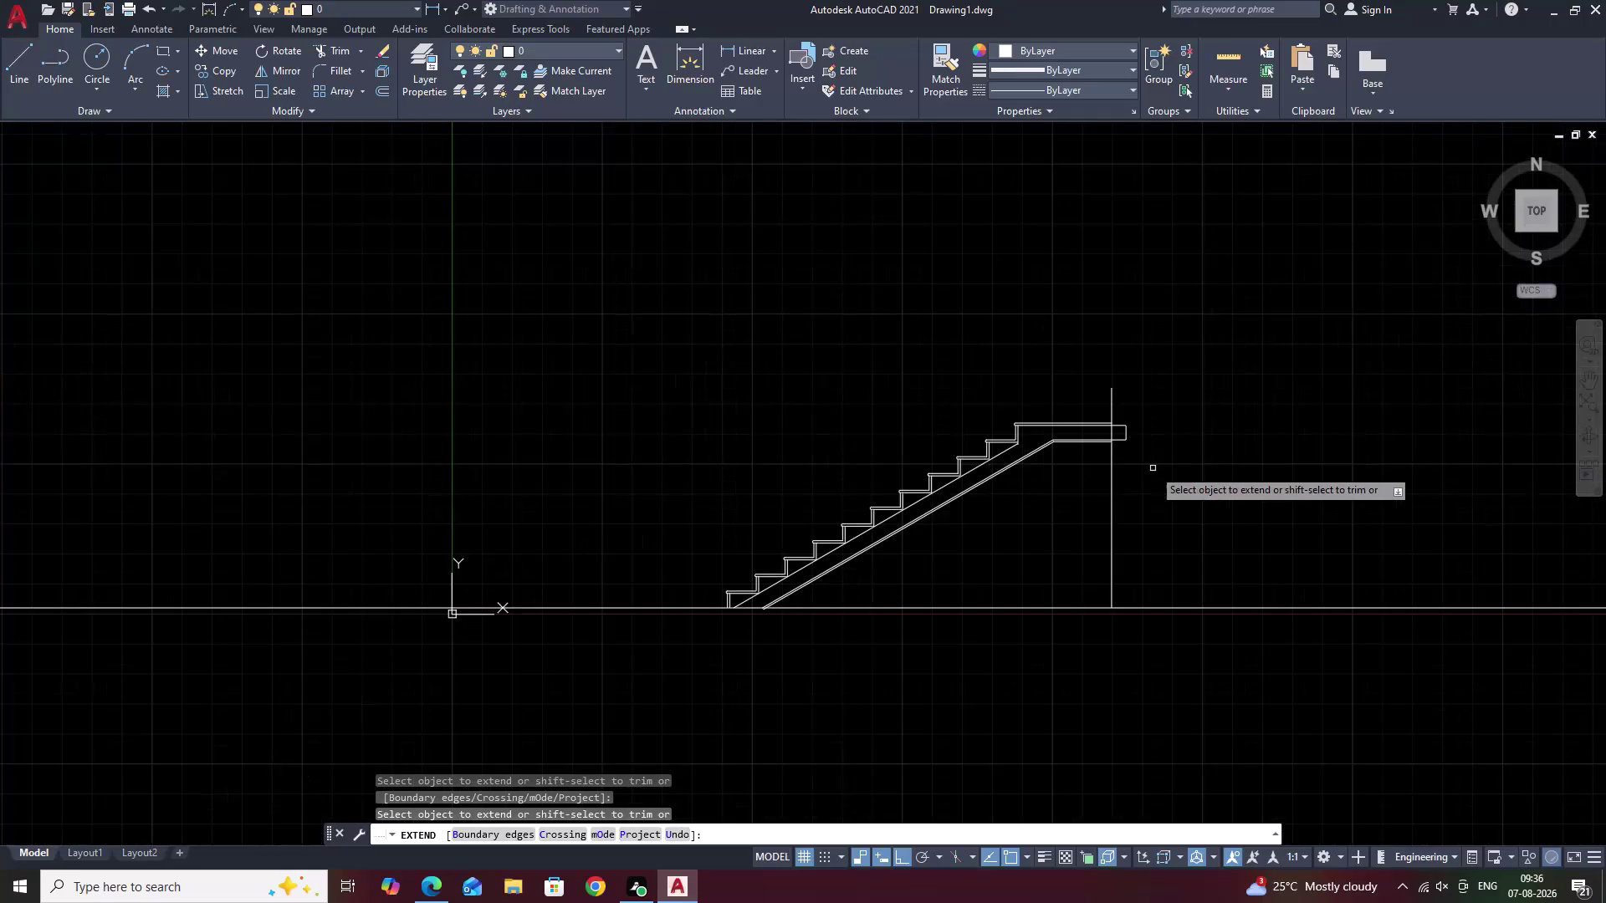
Stretch the landing wall line's top grip straight up, well above the landing.
middle_drag(1152, 468, 1060, 498)
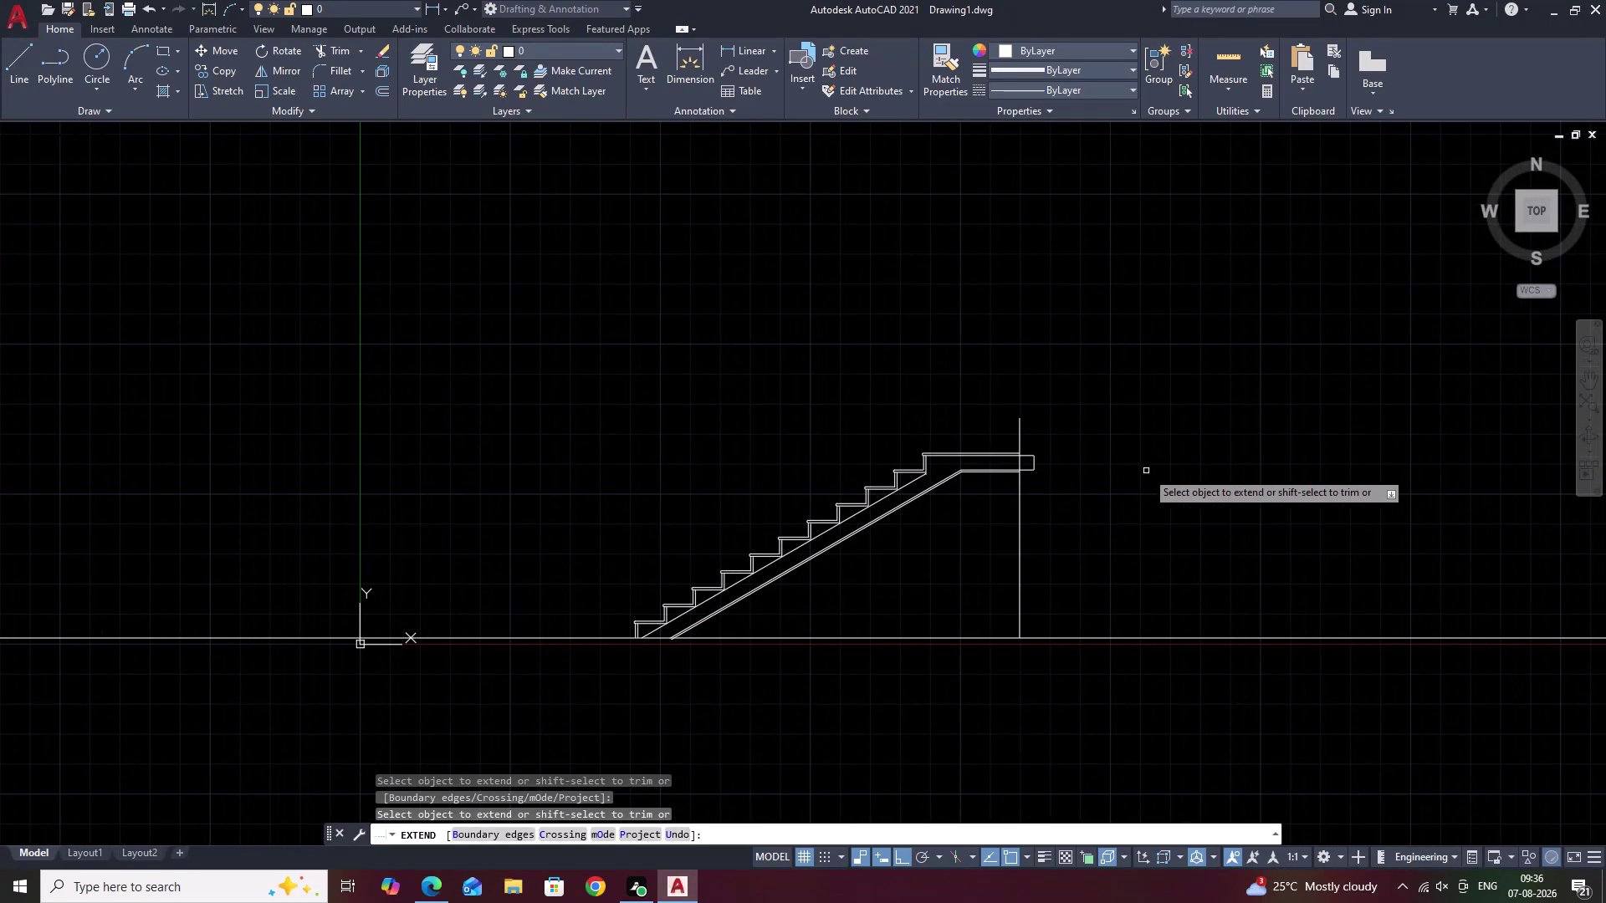
key(Escape)
scroll(up, 3)
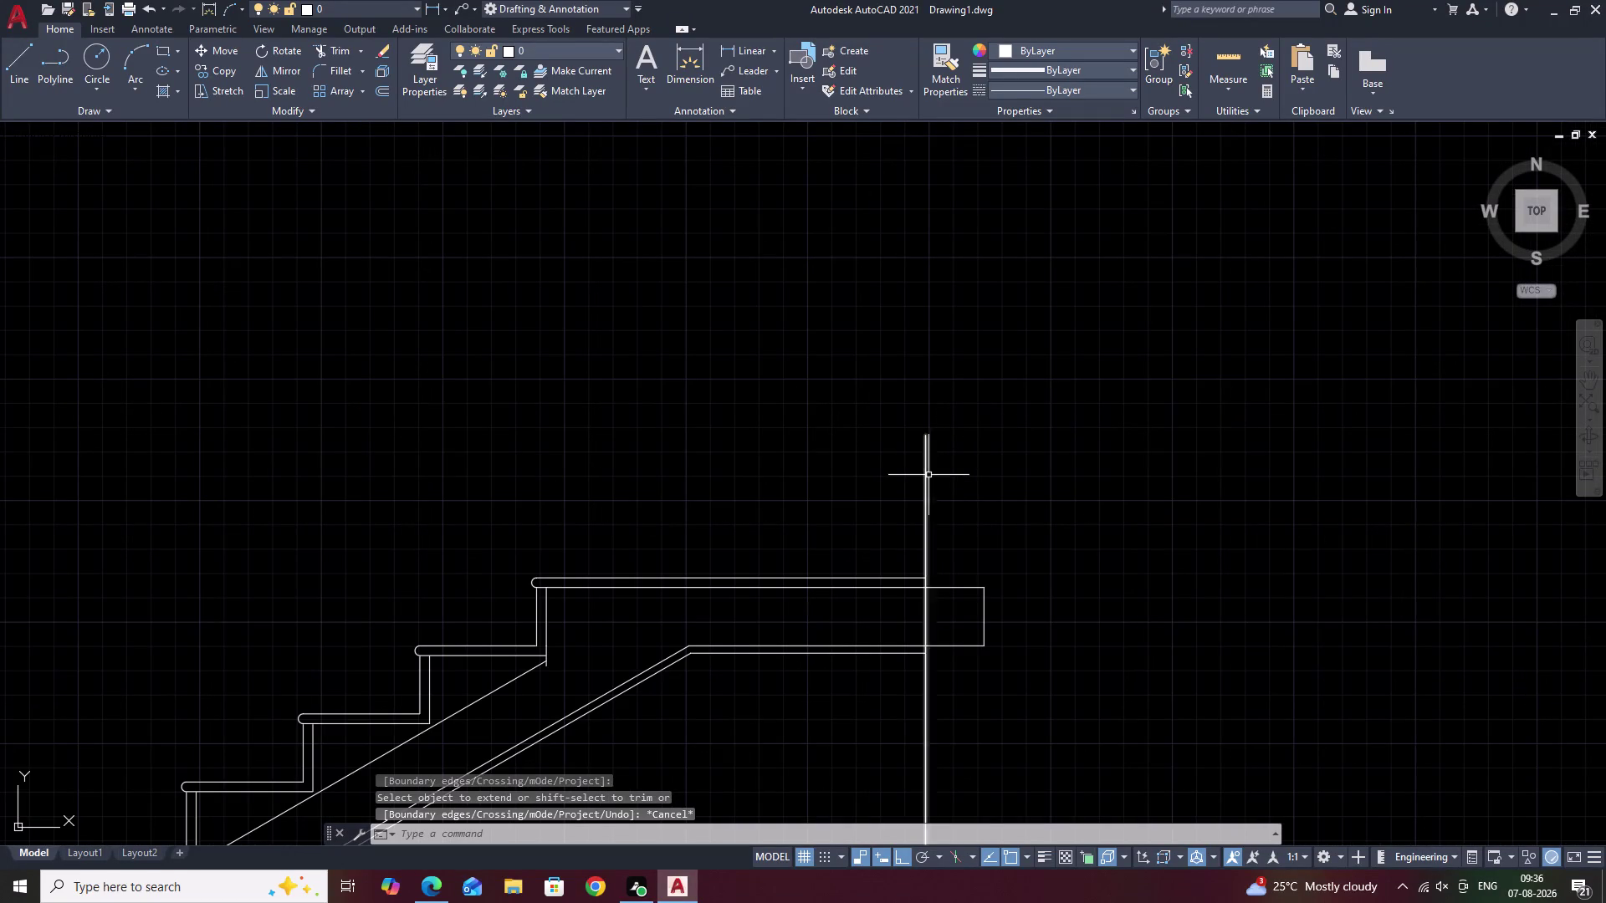
click(925, 478)
click(930, 436)
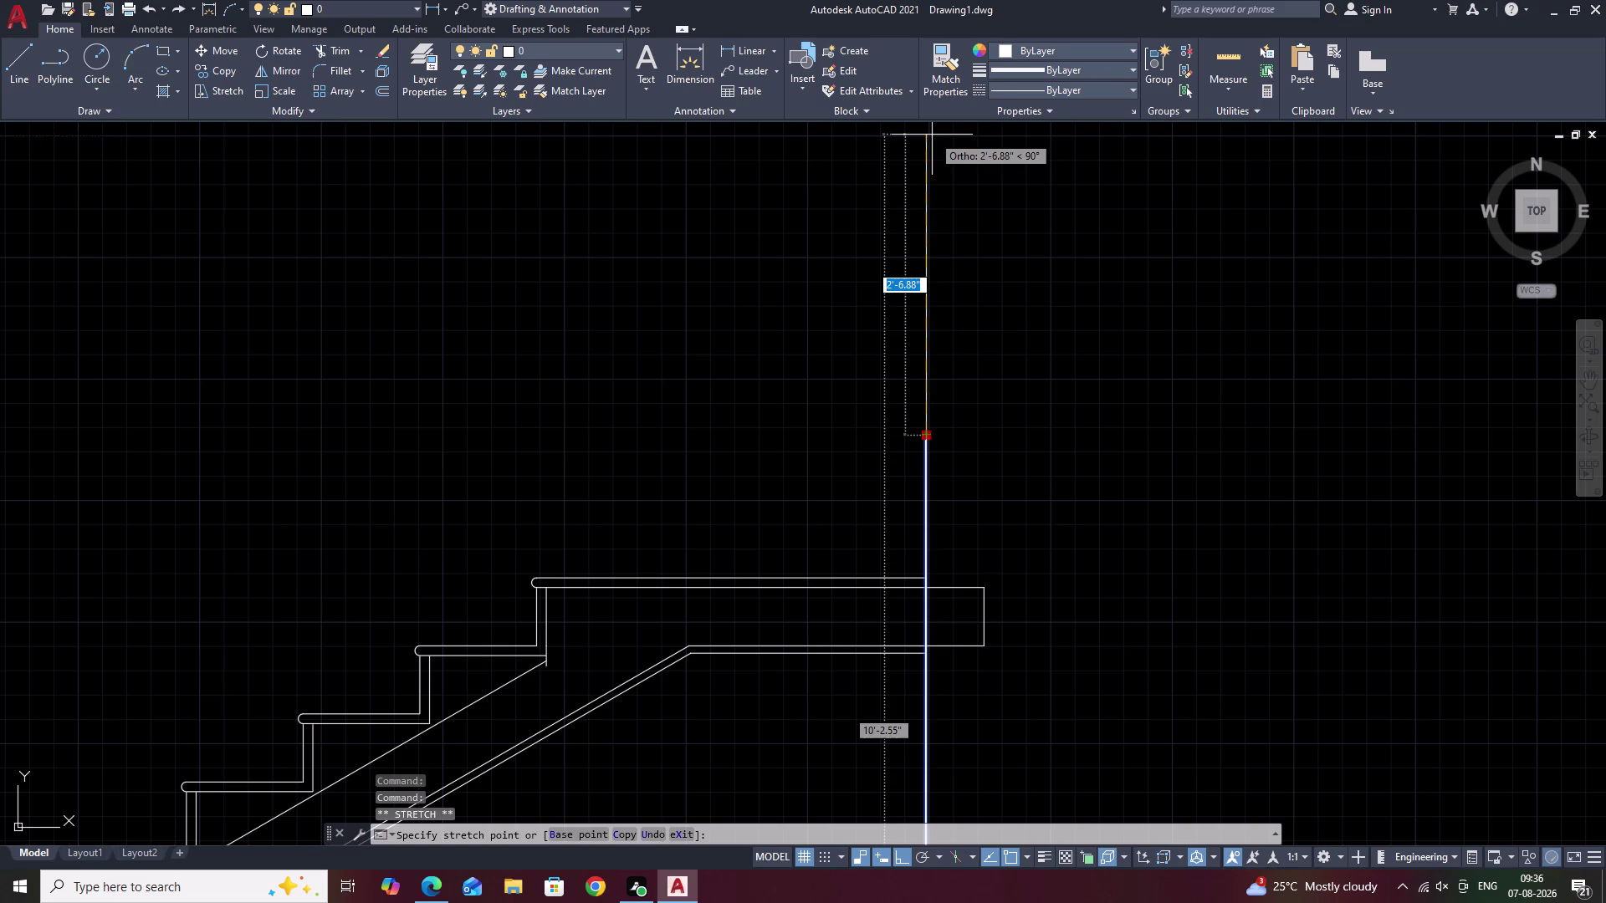
click(932, 135)
scroll(down, 3)
middle_drag(1026, 386, 981, 414)
key(Escape)
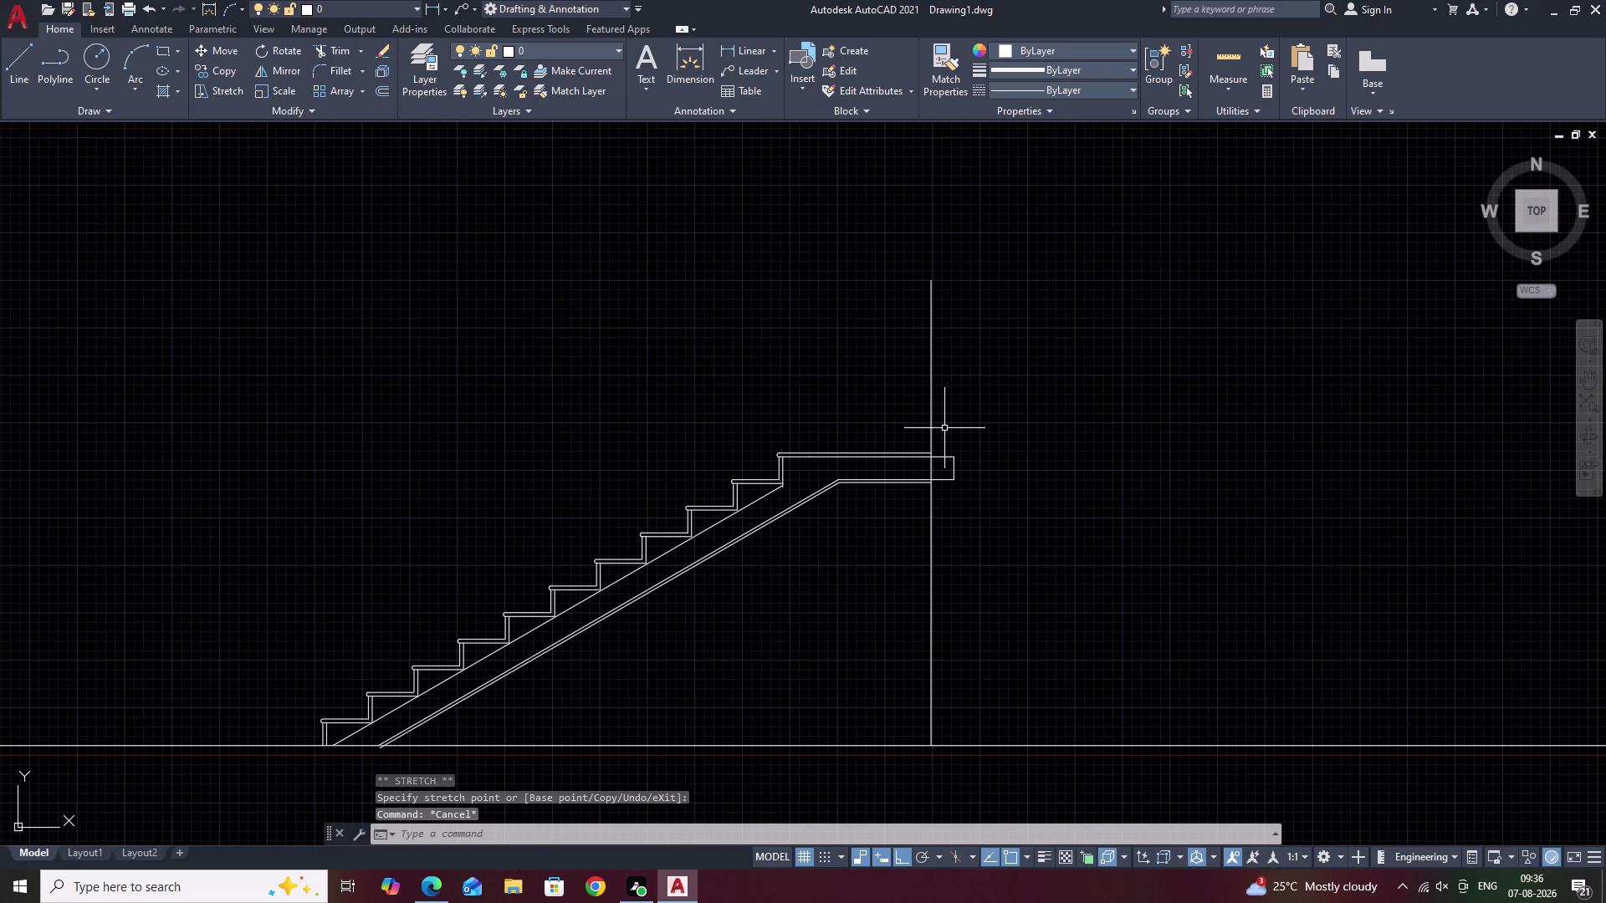
scroll(up, 3)
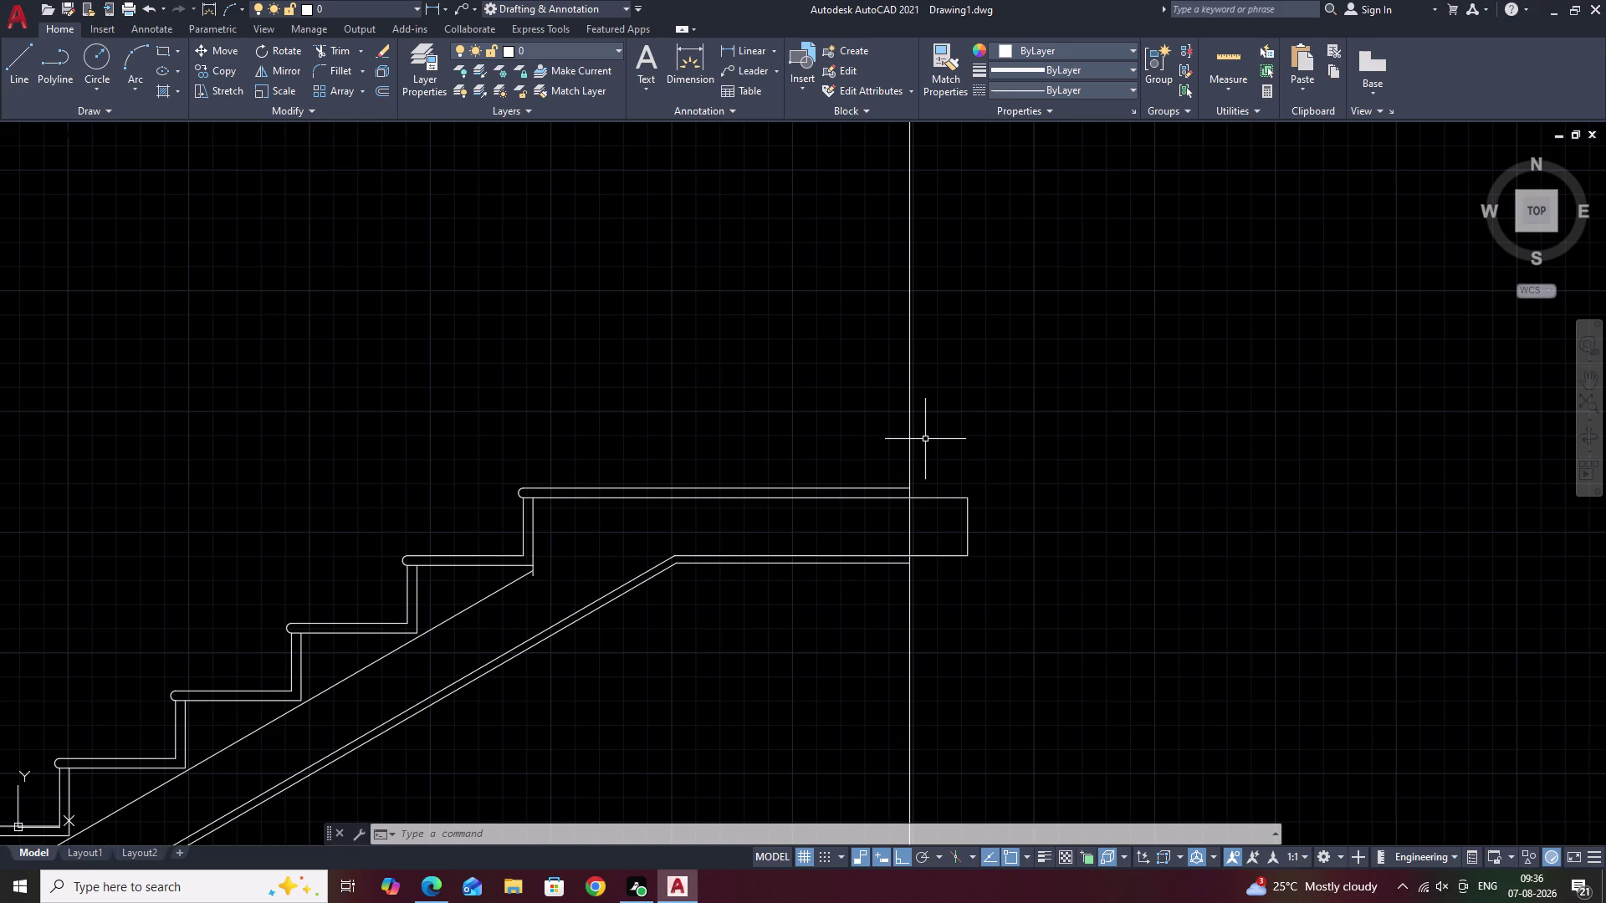
Offset the wall line 0.75 inch to the right.
text(O)
key(space)
text(.)
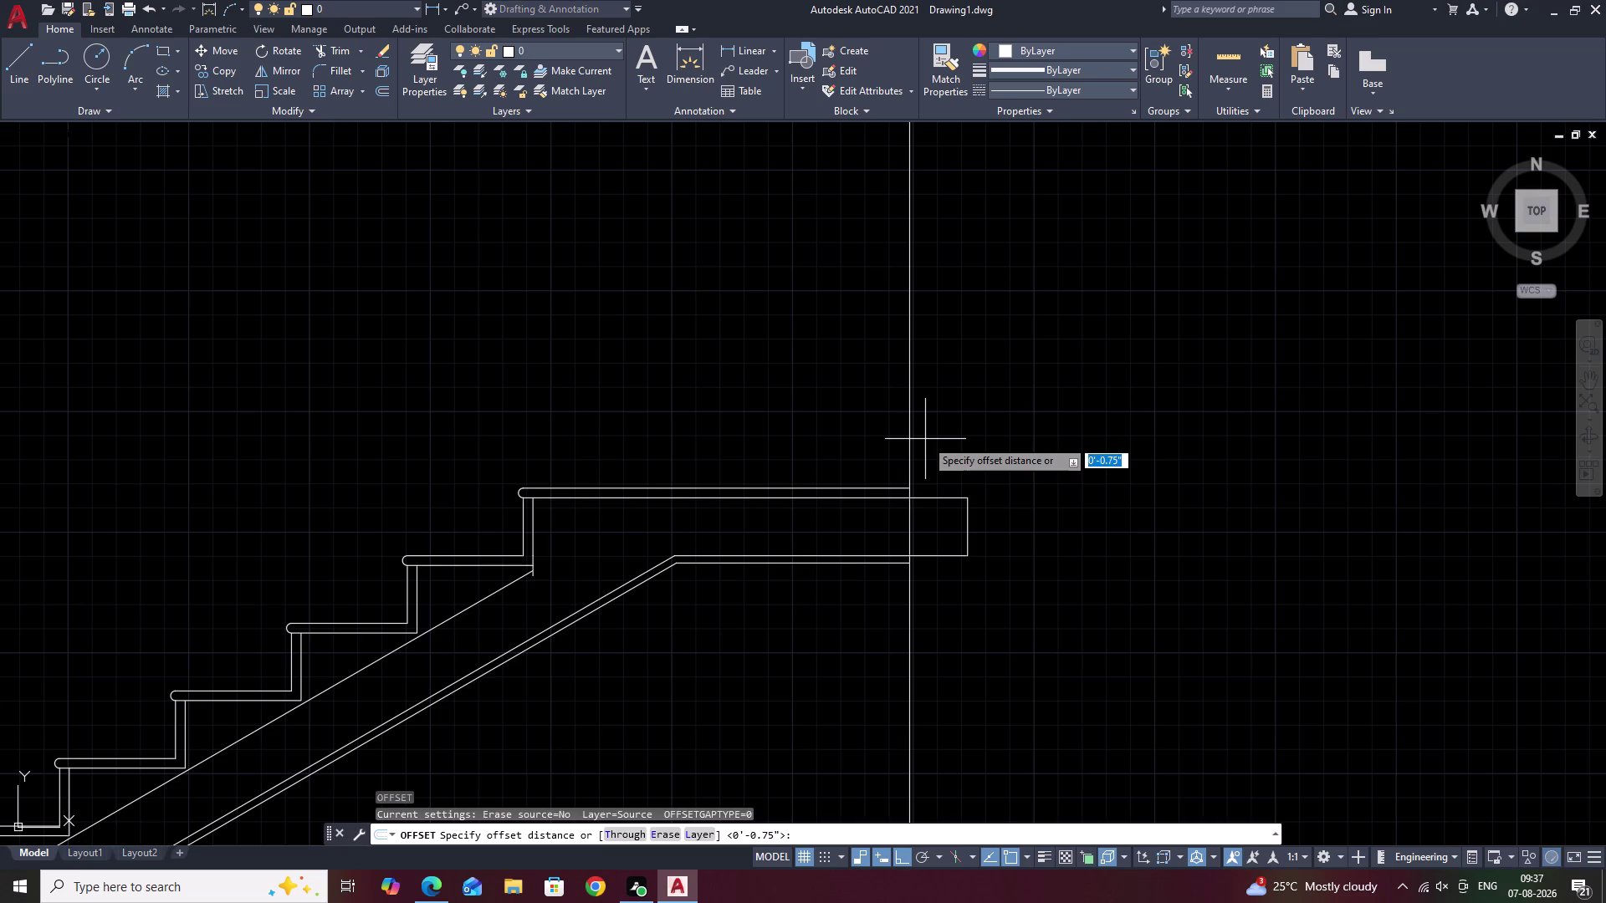
text(75)
key(space)
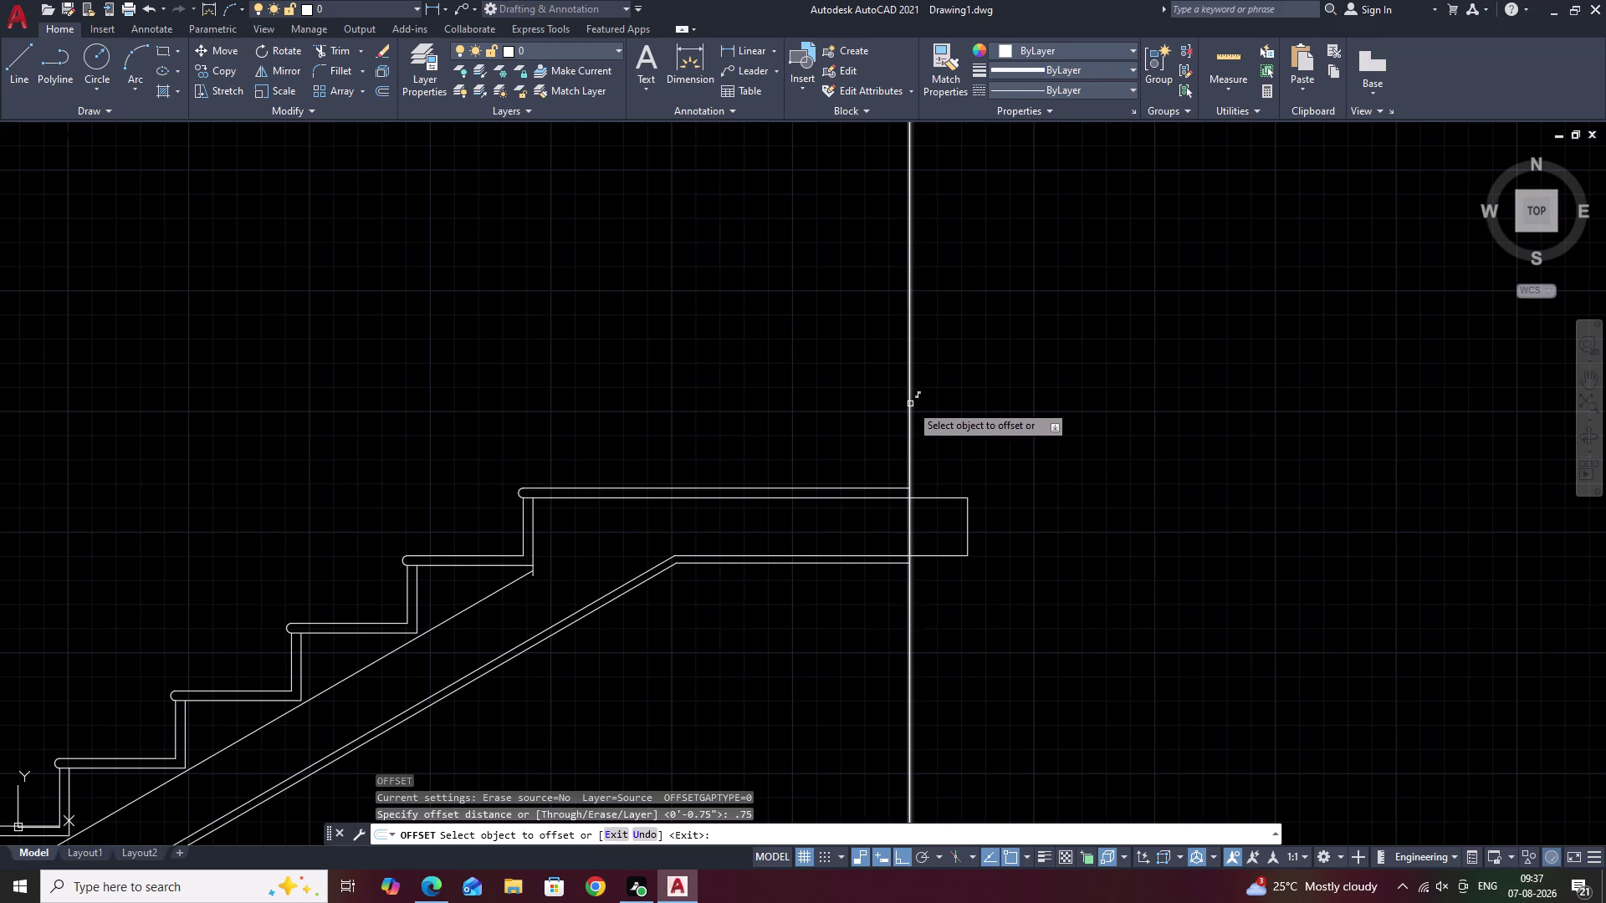
click(909, 404)
click(944, 404)
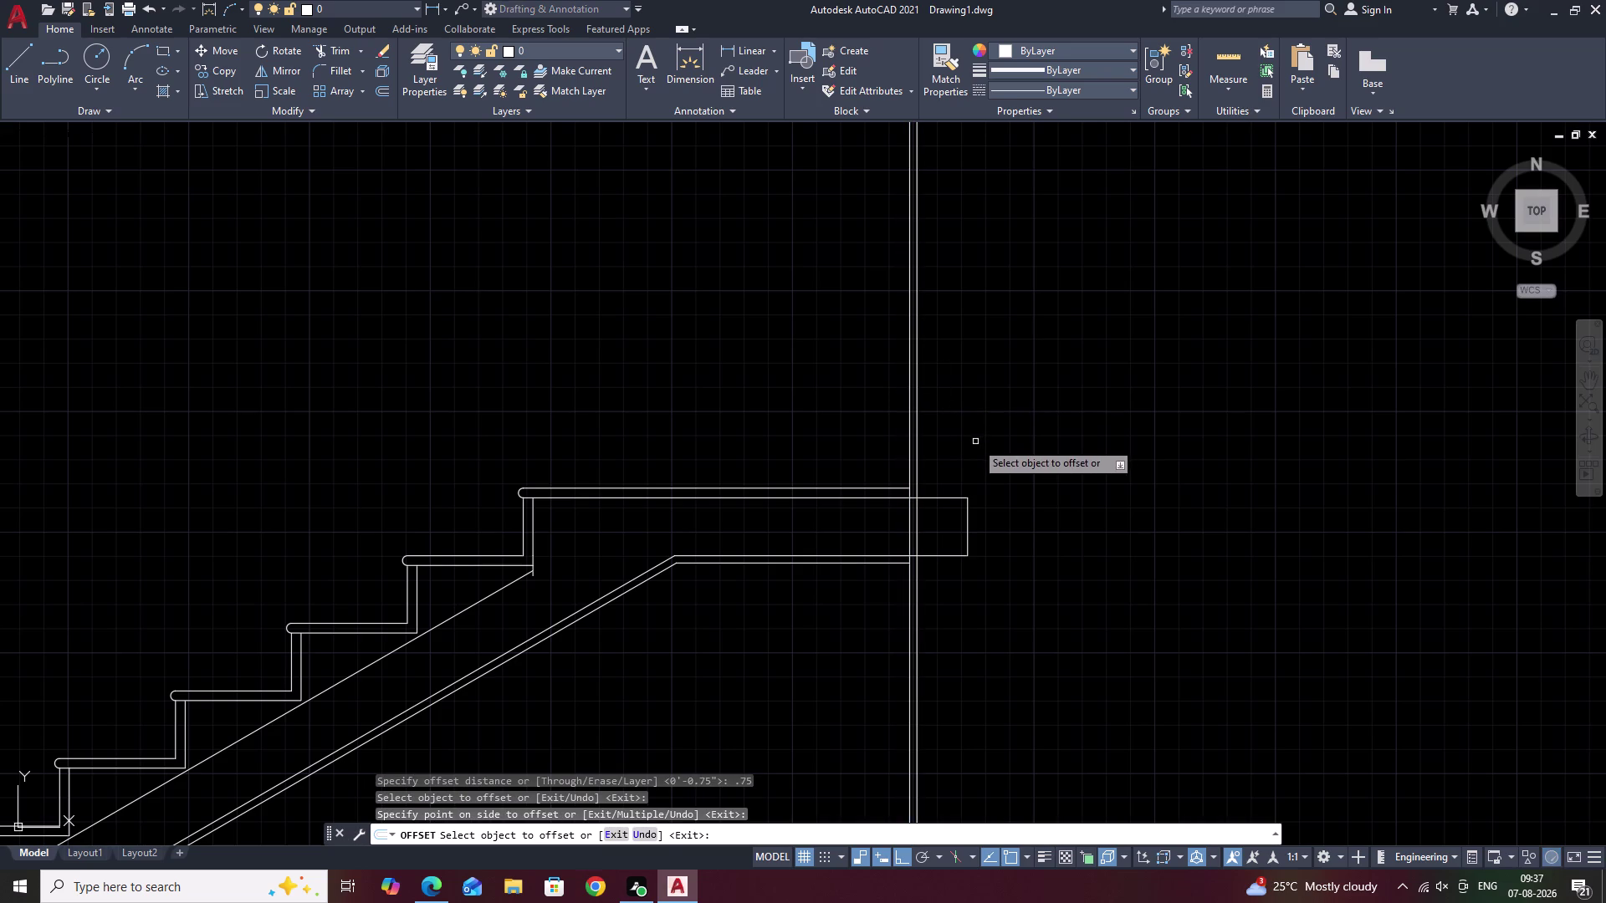
key(space)
Offset the wall face line 9 inches to the right.
key(space)
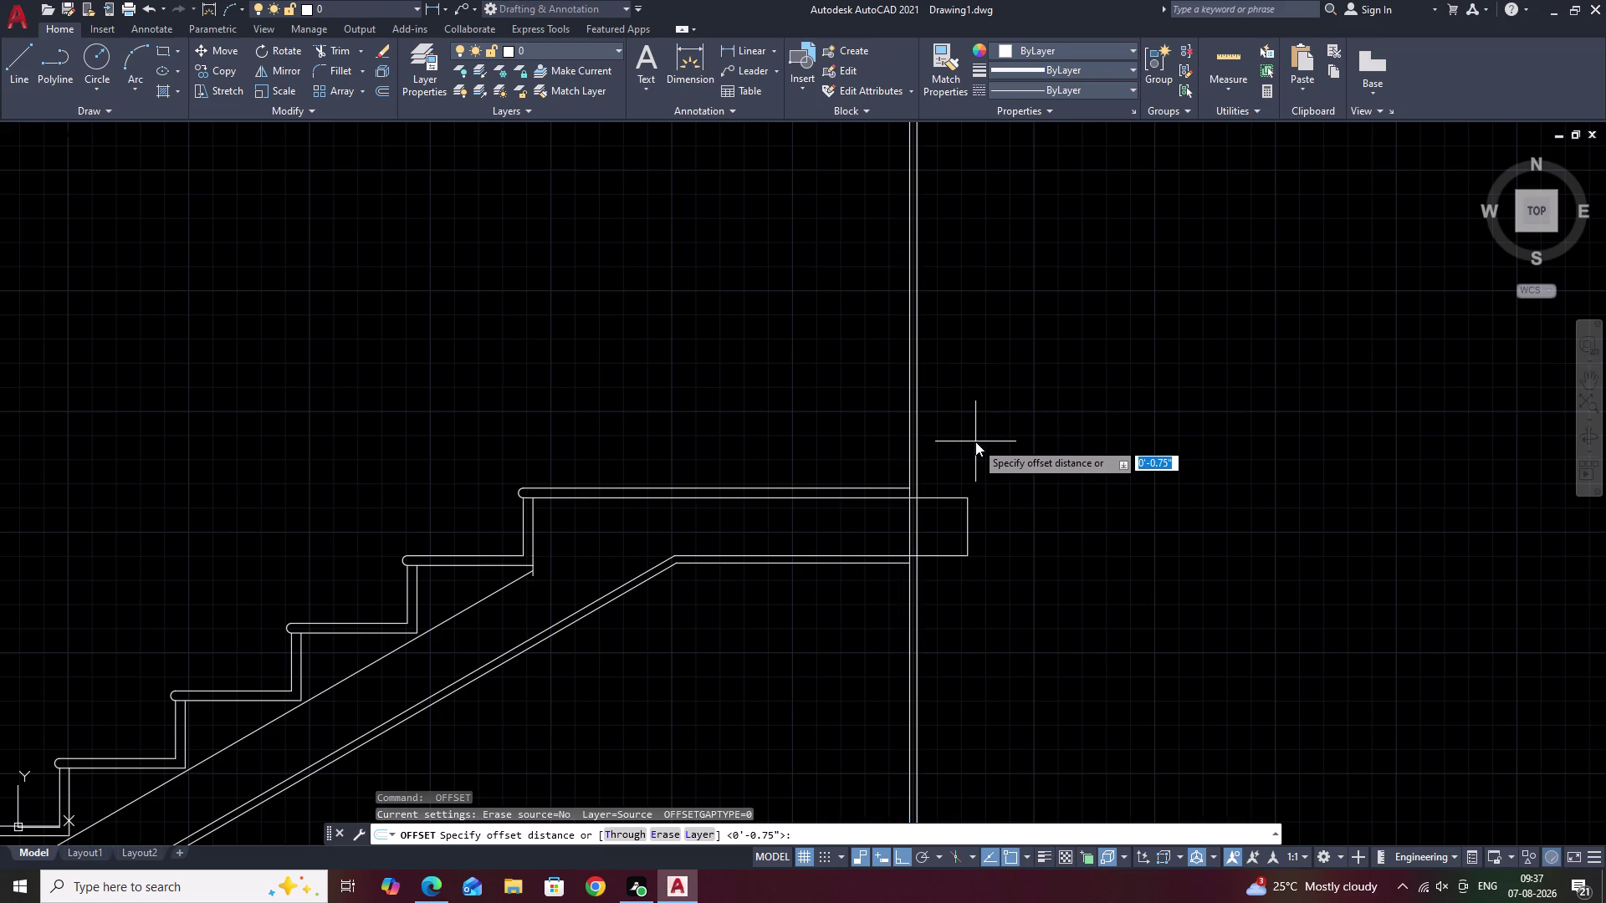
text(9)
key(space)
click(917, 417)
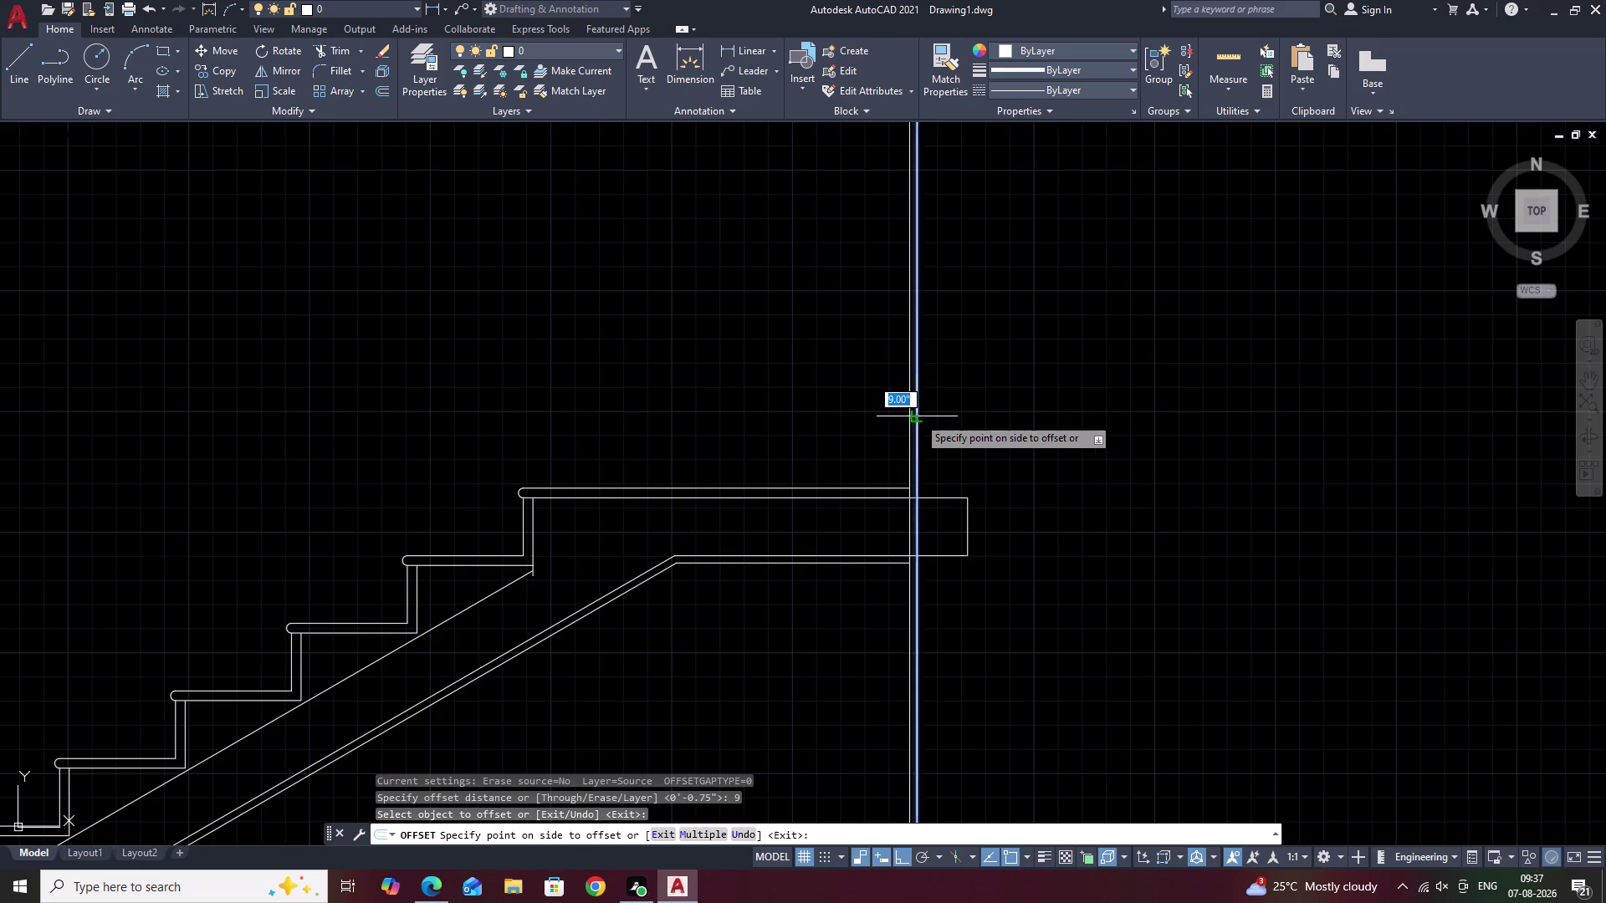
click(948, 412)
key(space)
Offset the new outer wall line 0.75 inch to the right.
key(space)
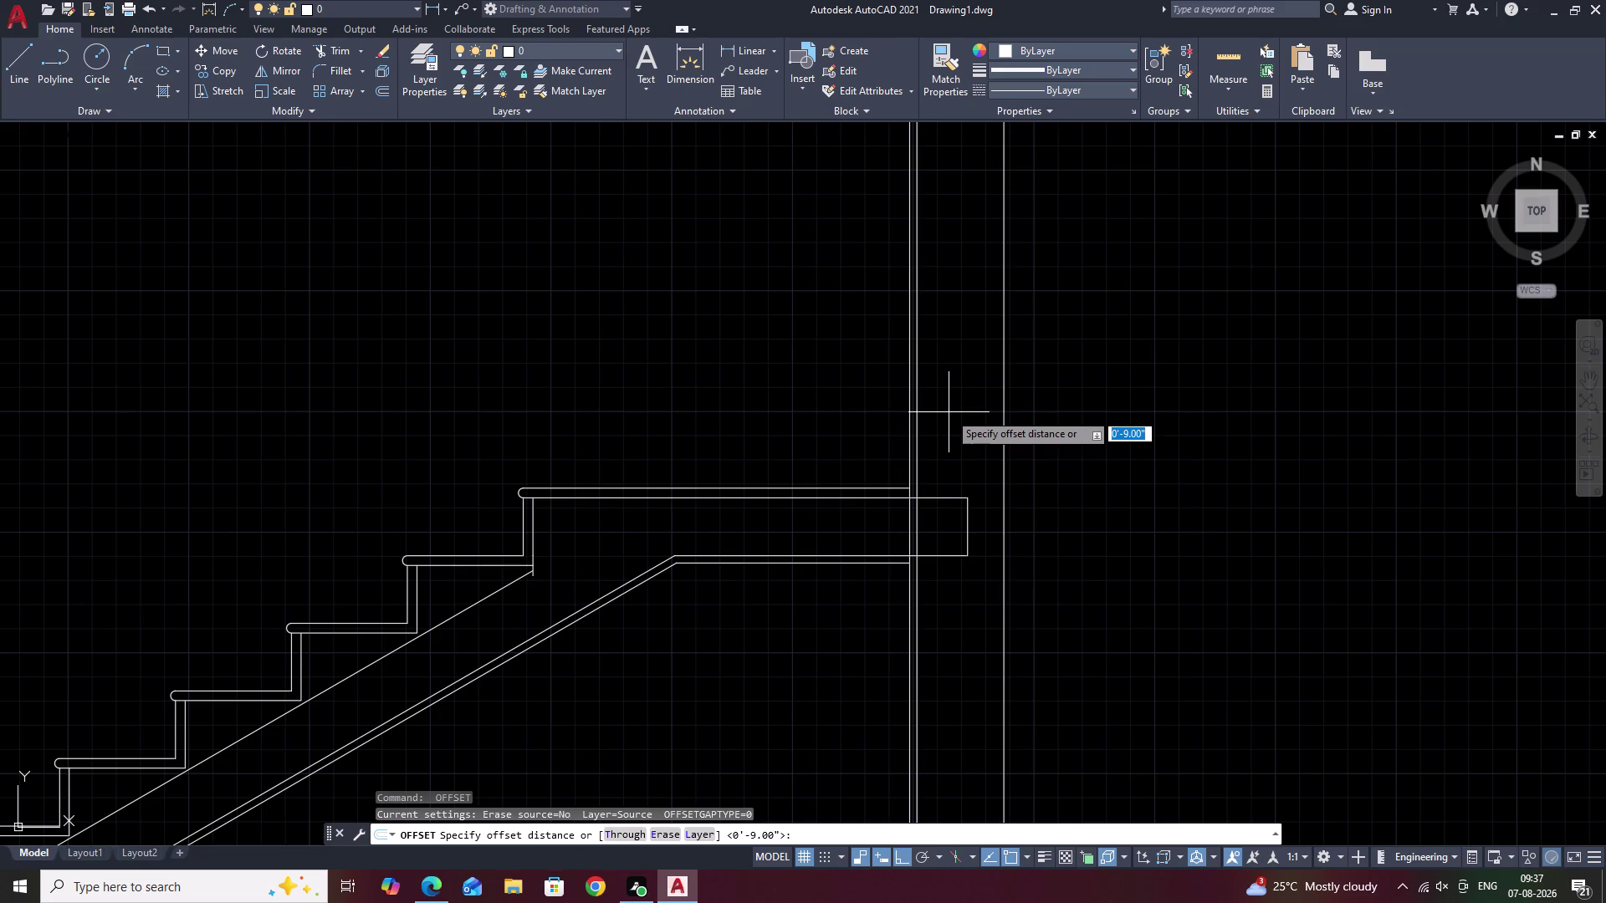
text(.75)
key(space)
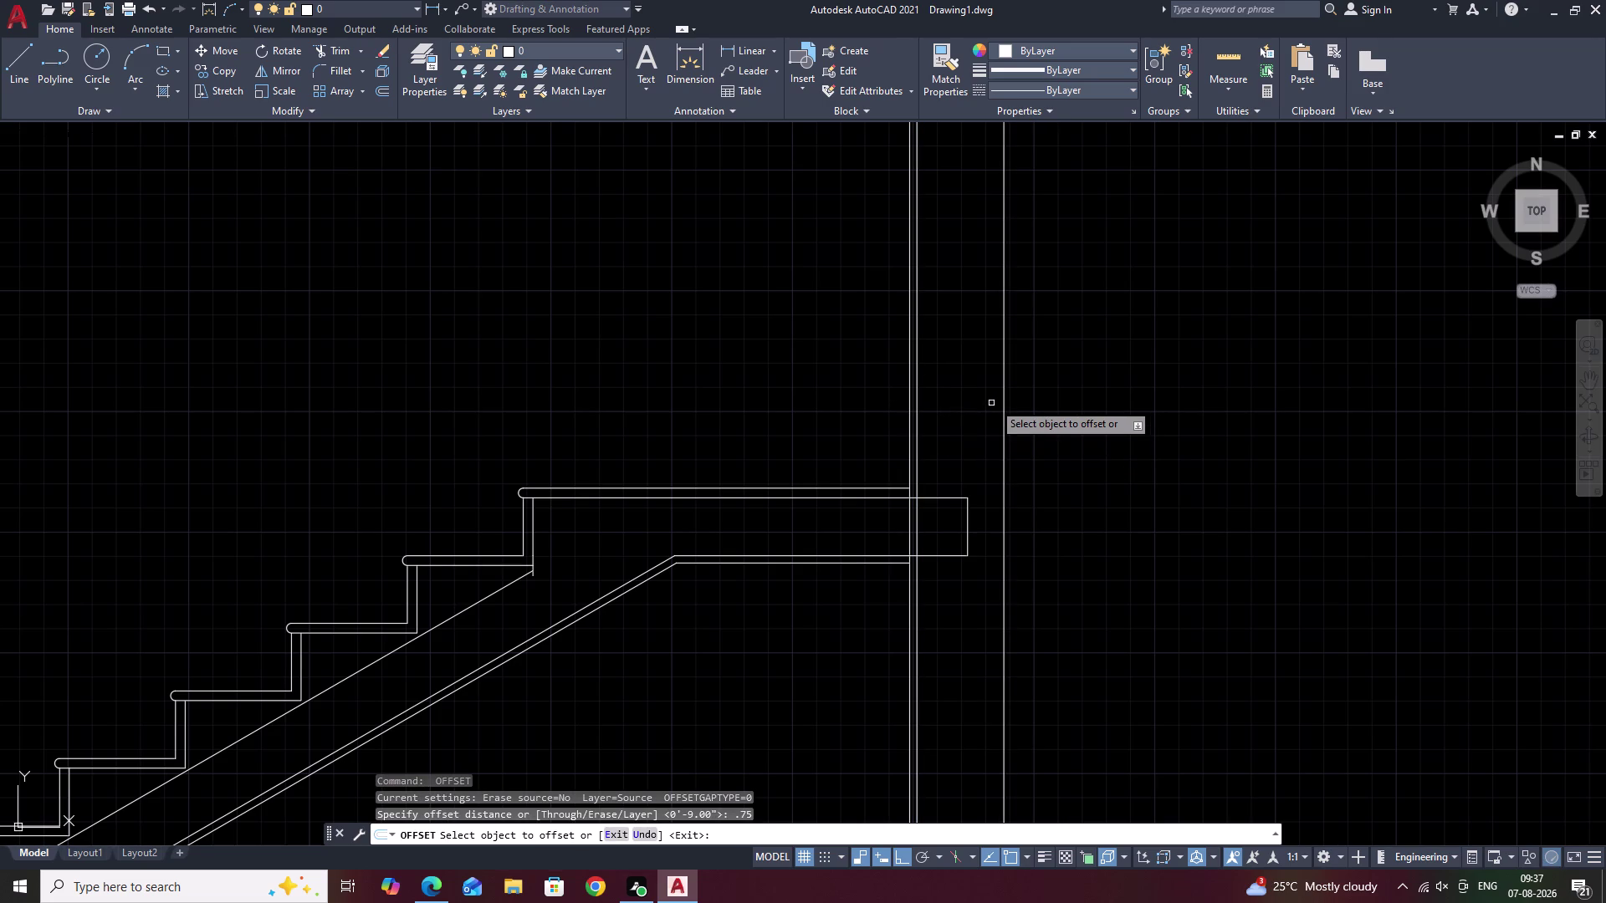
click(1004, 399)
click(1049, 400)
scroll(down, 3)
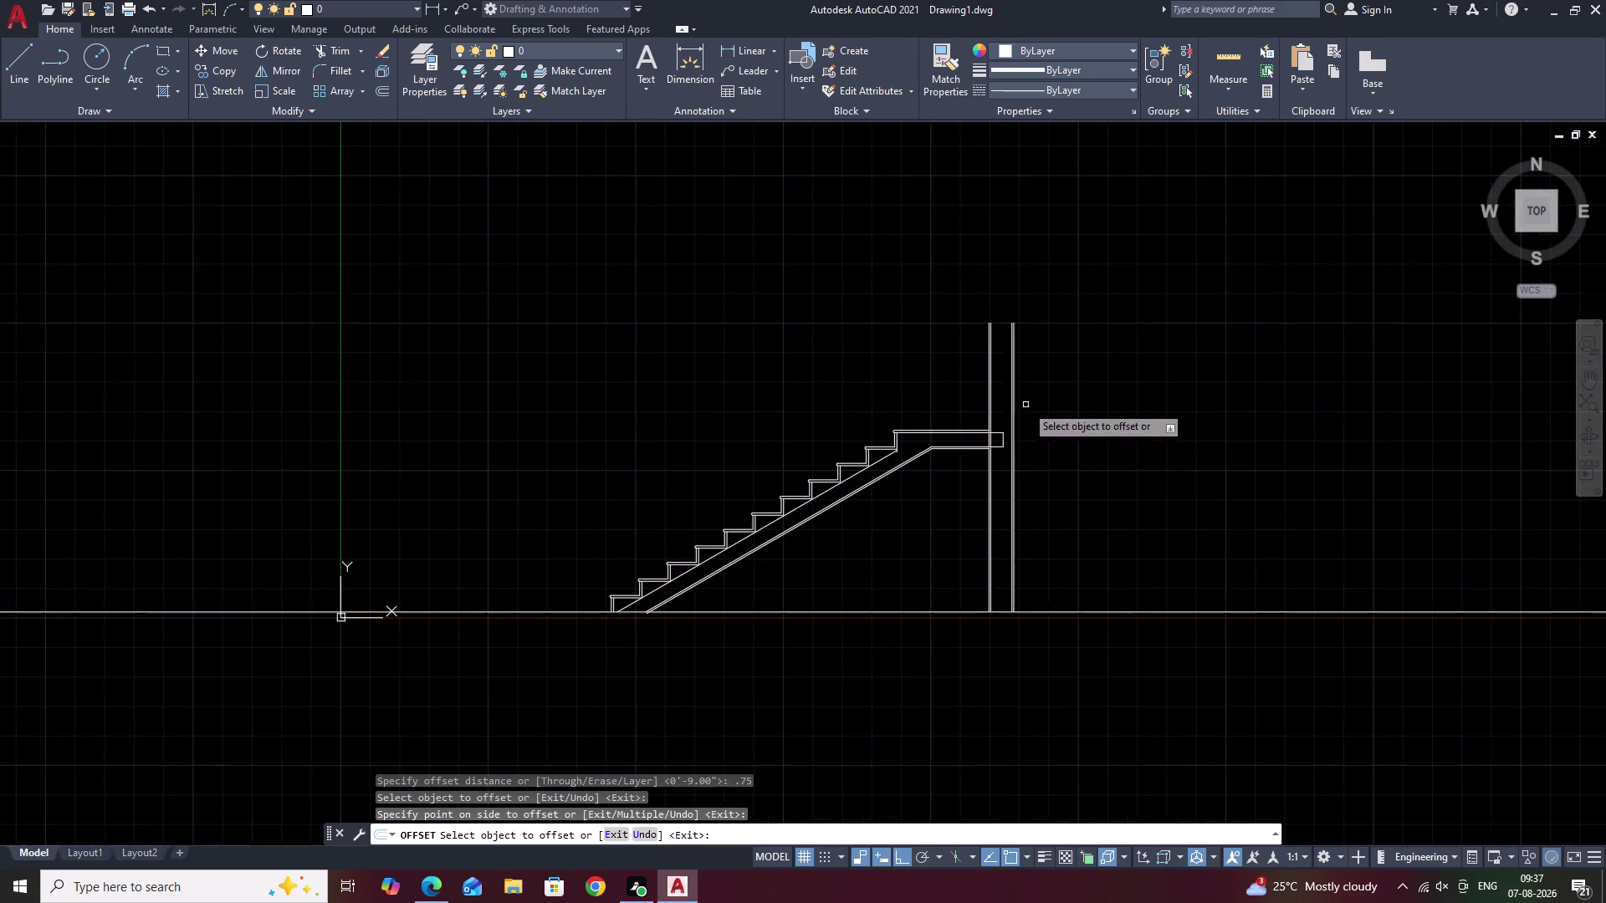
middle_drag(1069, 390, 1047, 488)
key(Escape)
scroll(up, 3)
middle_drag(944, 574, 949, 545)
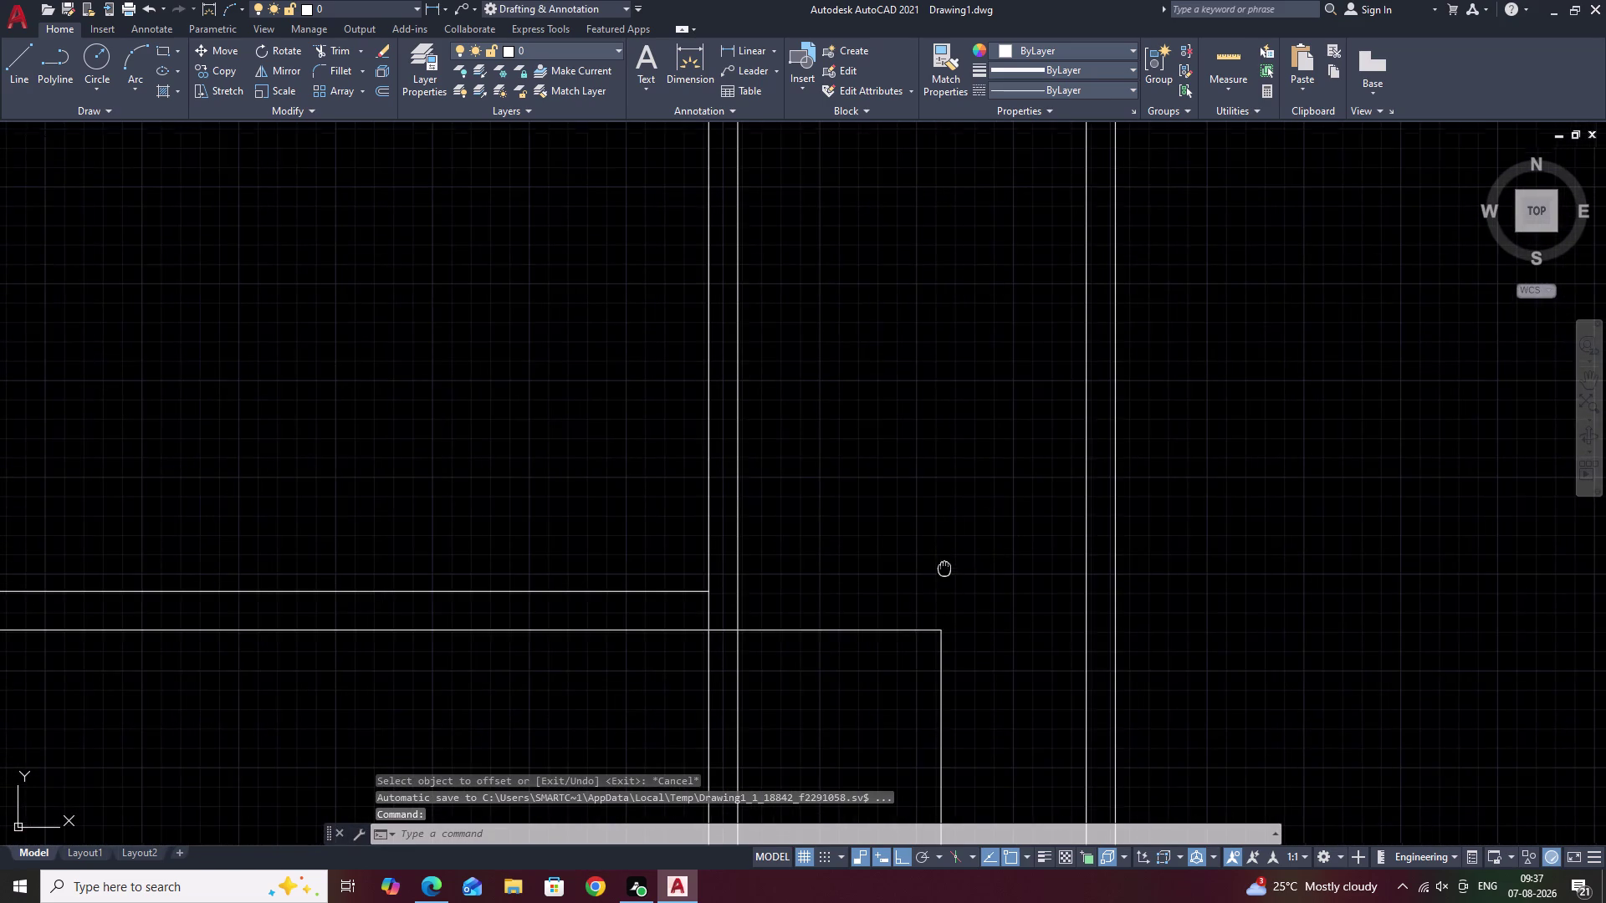
Move the landing's top and bottom edge lines onto the next wall line.
middle_drag(949, 546, 1005, 333)
click(937, 390)
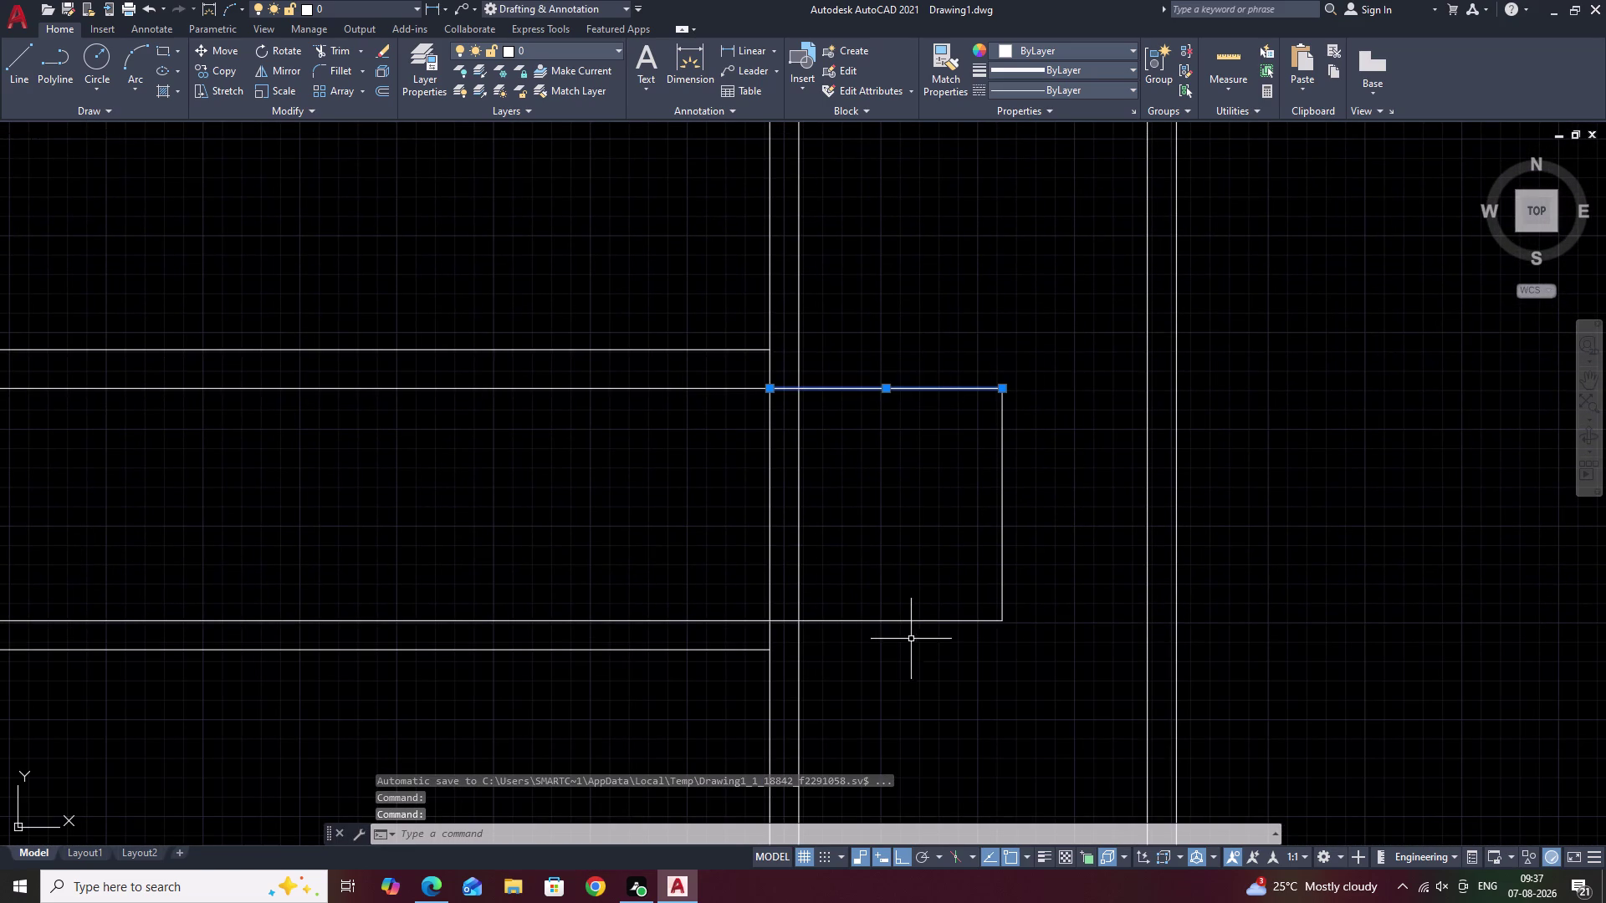
click(894, 623)
text(M)
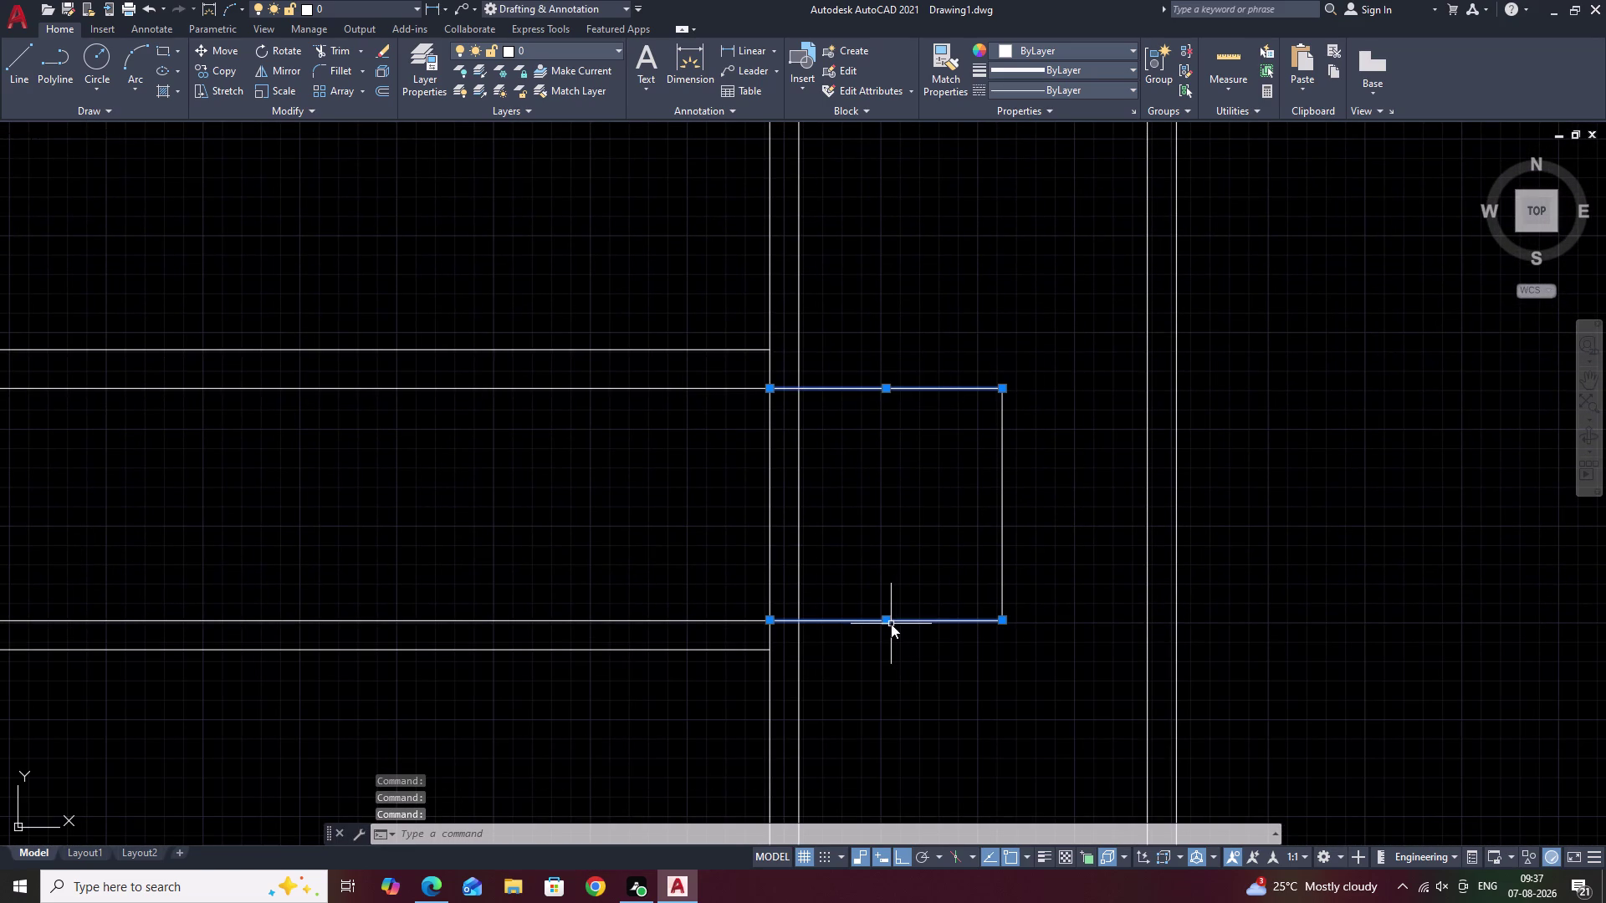
key(space)
click(766, 622)
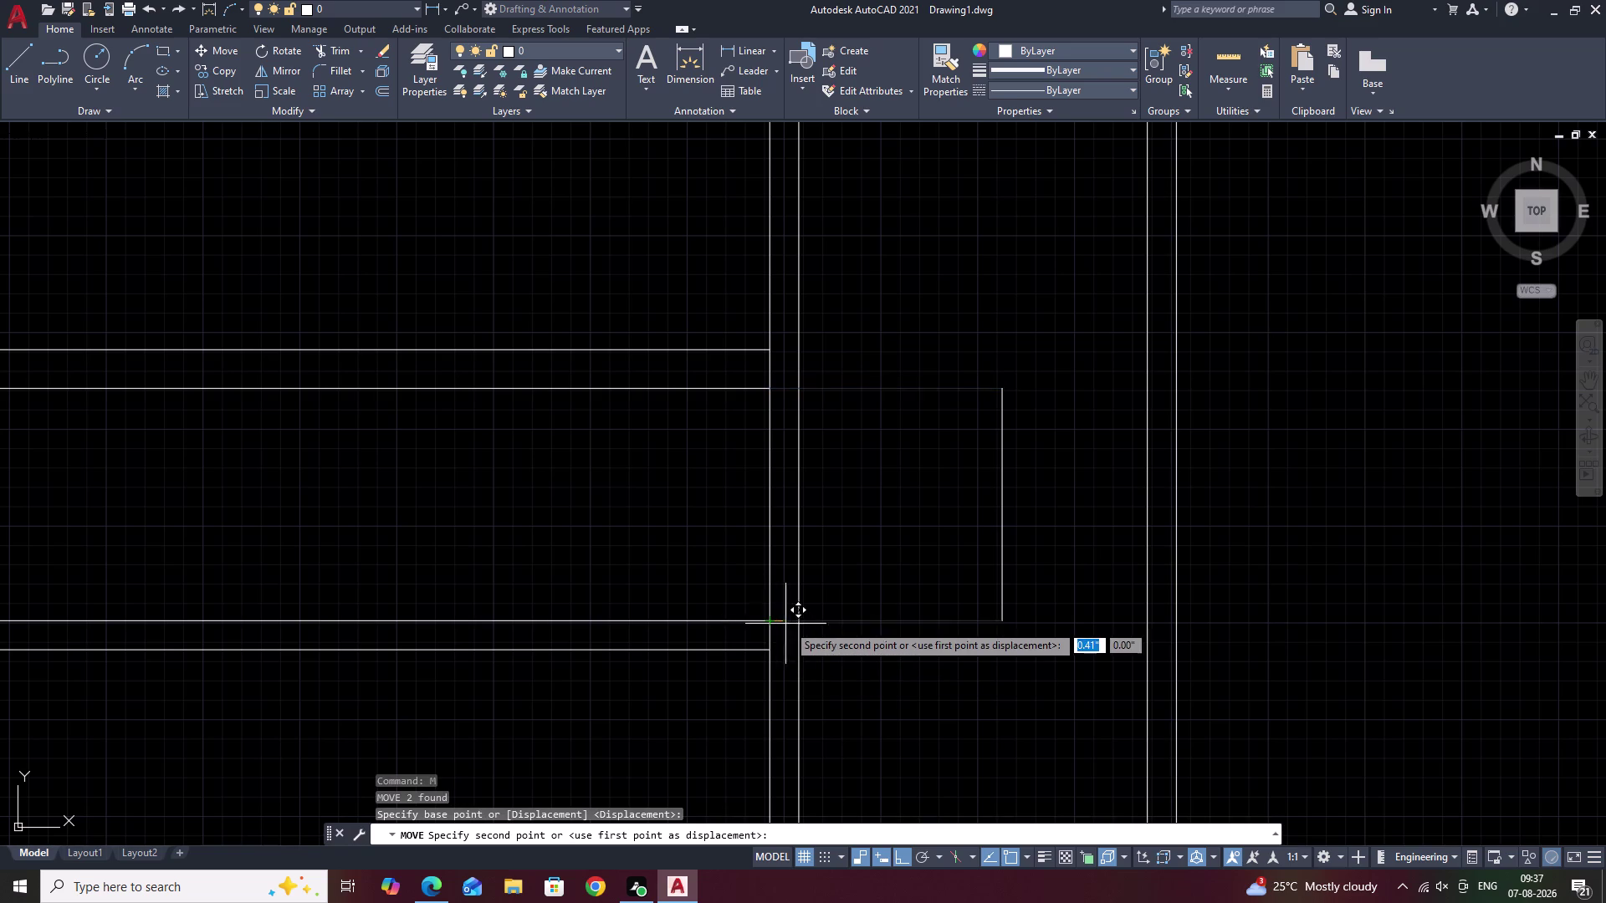
click(802, 622)
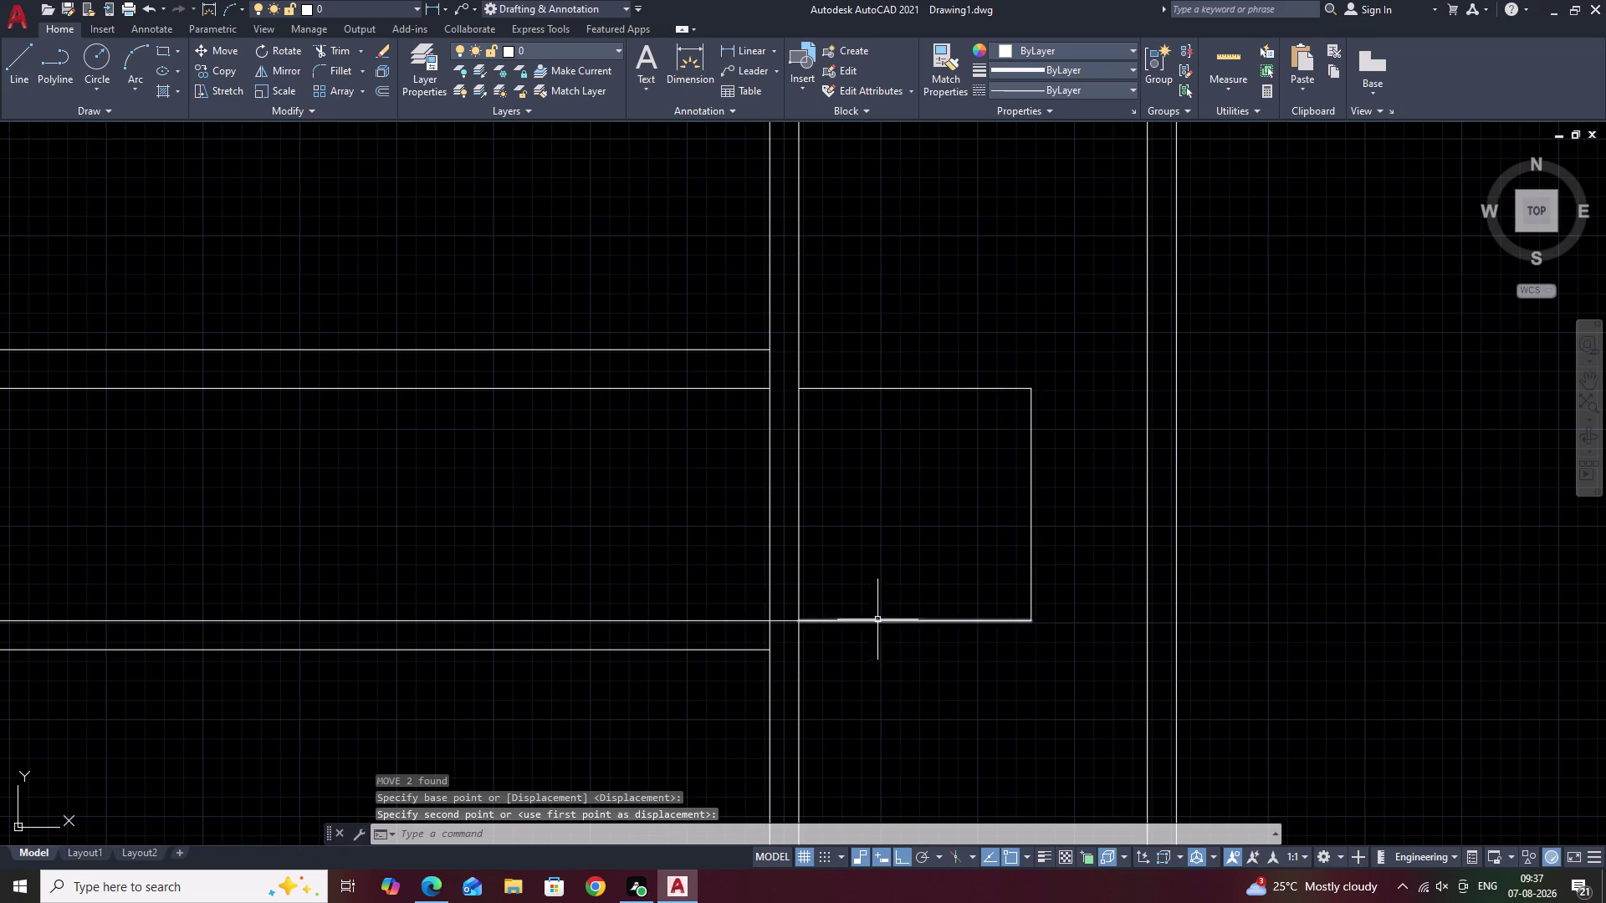
key(Escape)
Extend a landing line toward the wall with EX.
scroll(up, 3)
text(E)
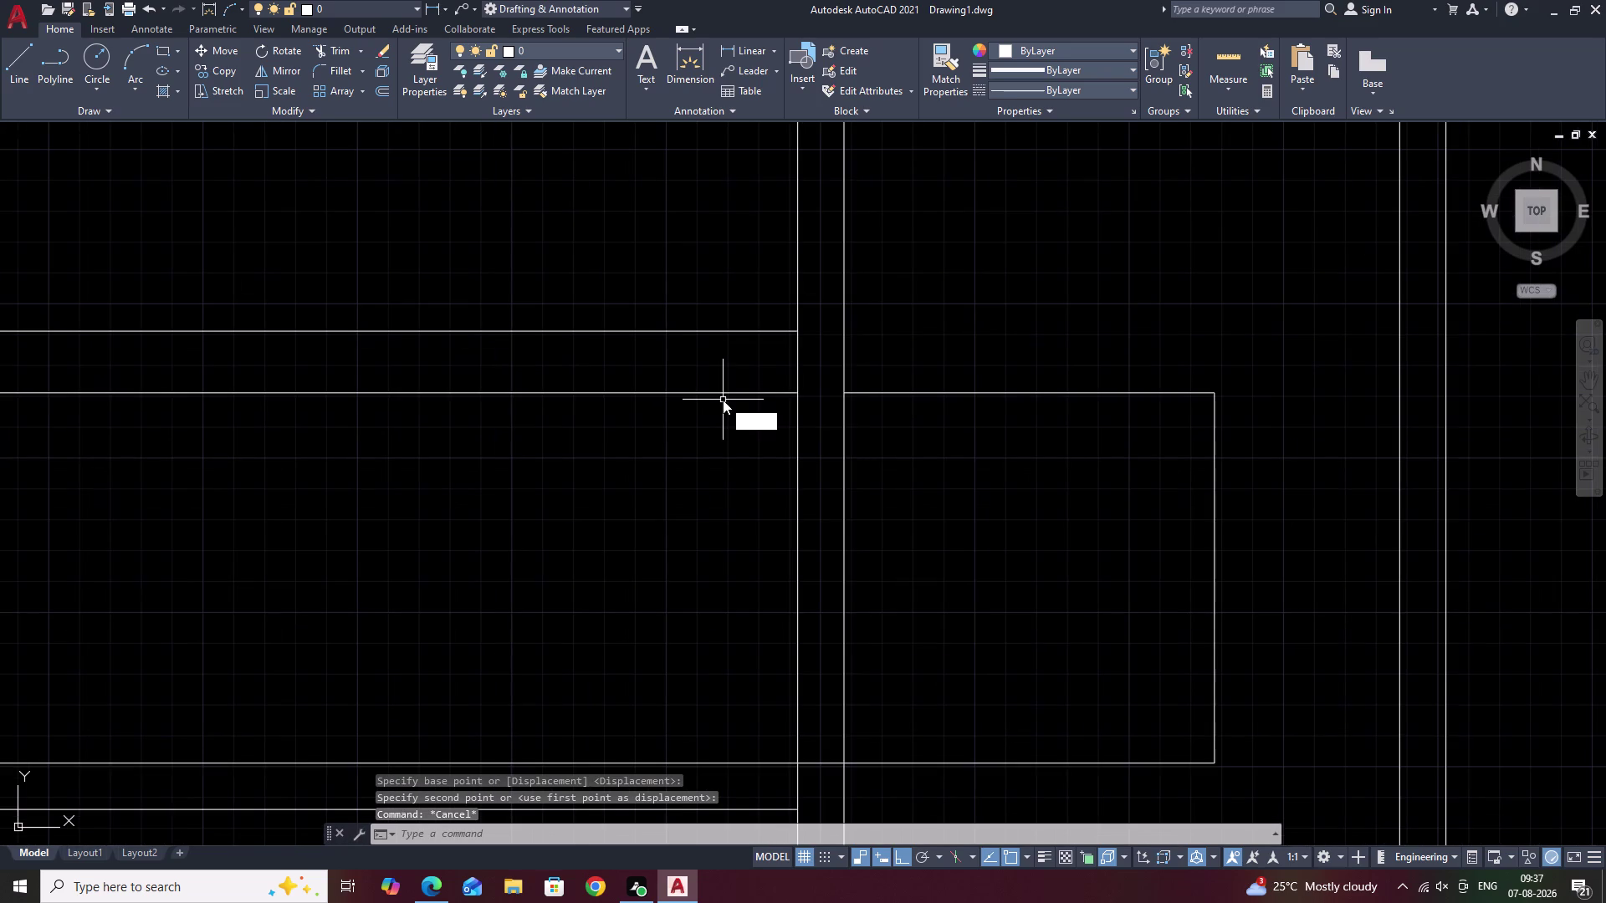
text(X)
key(space)
click(771, 392)
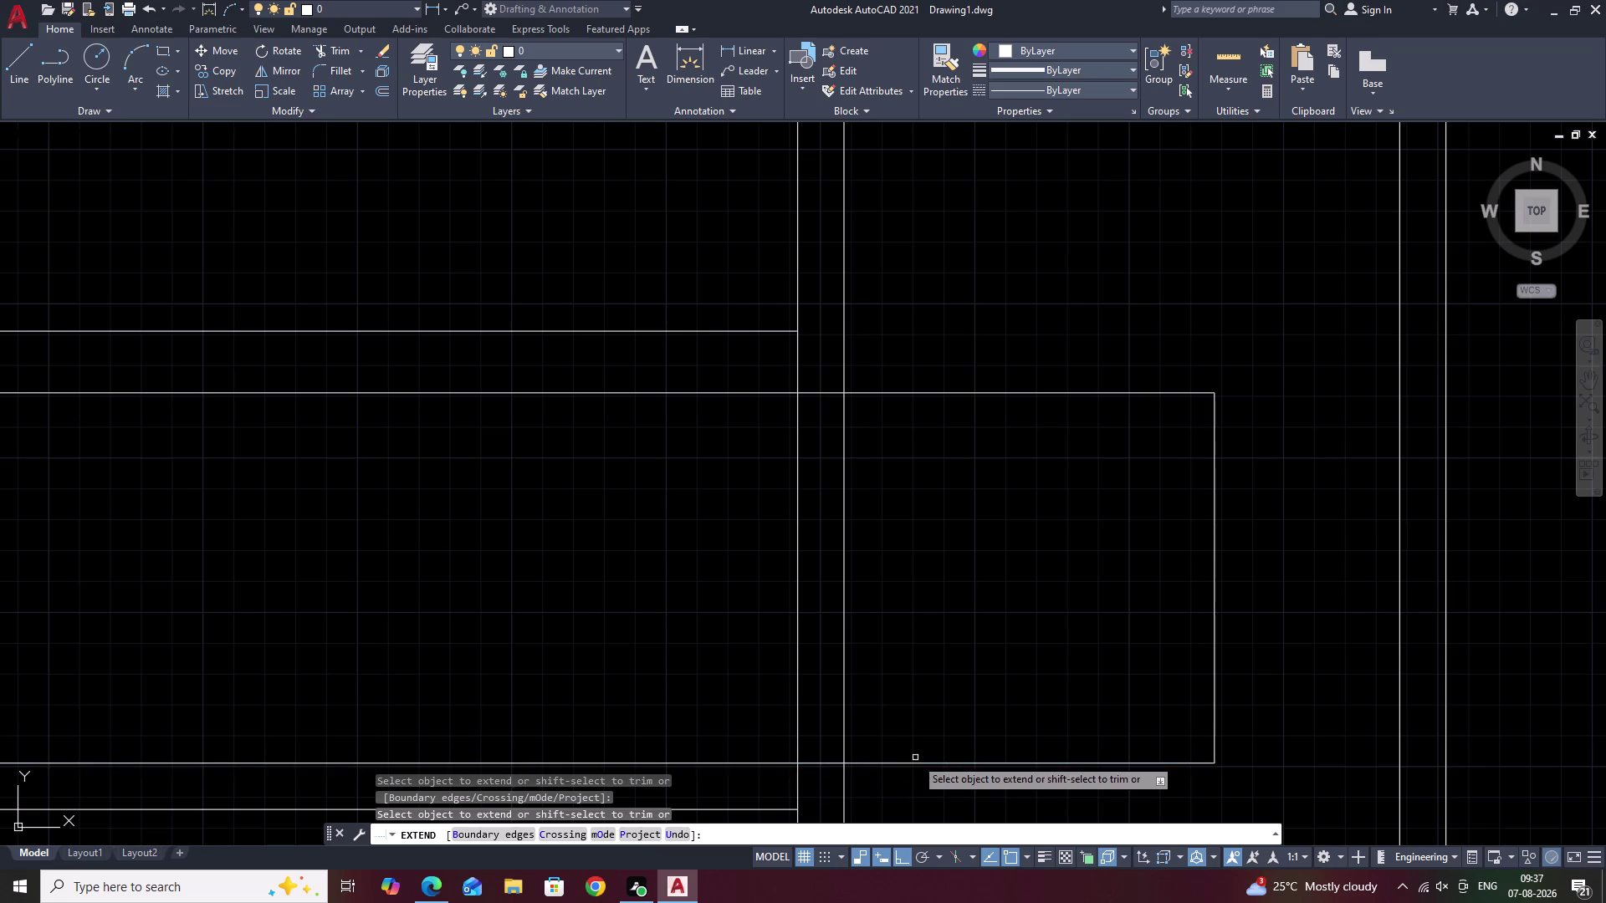
key(Escape)
Fence-trim the wall lines that overlap the landing slab.
scroll(down, 3)
middle_drag(953, 724, 963, 672)
key(Escape)
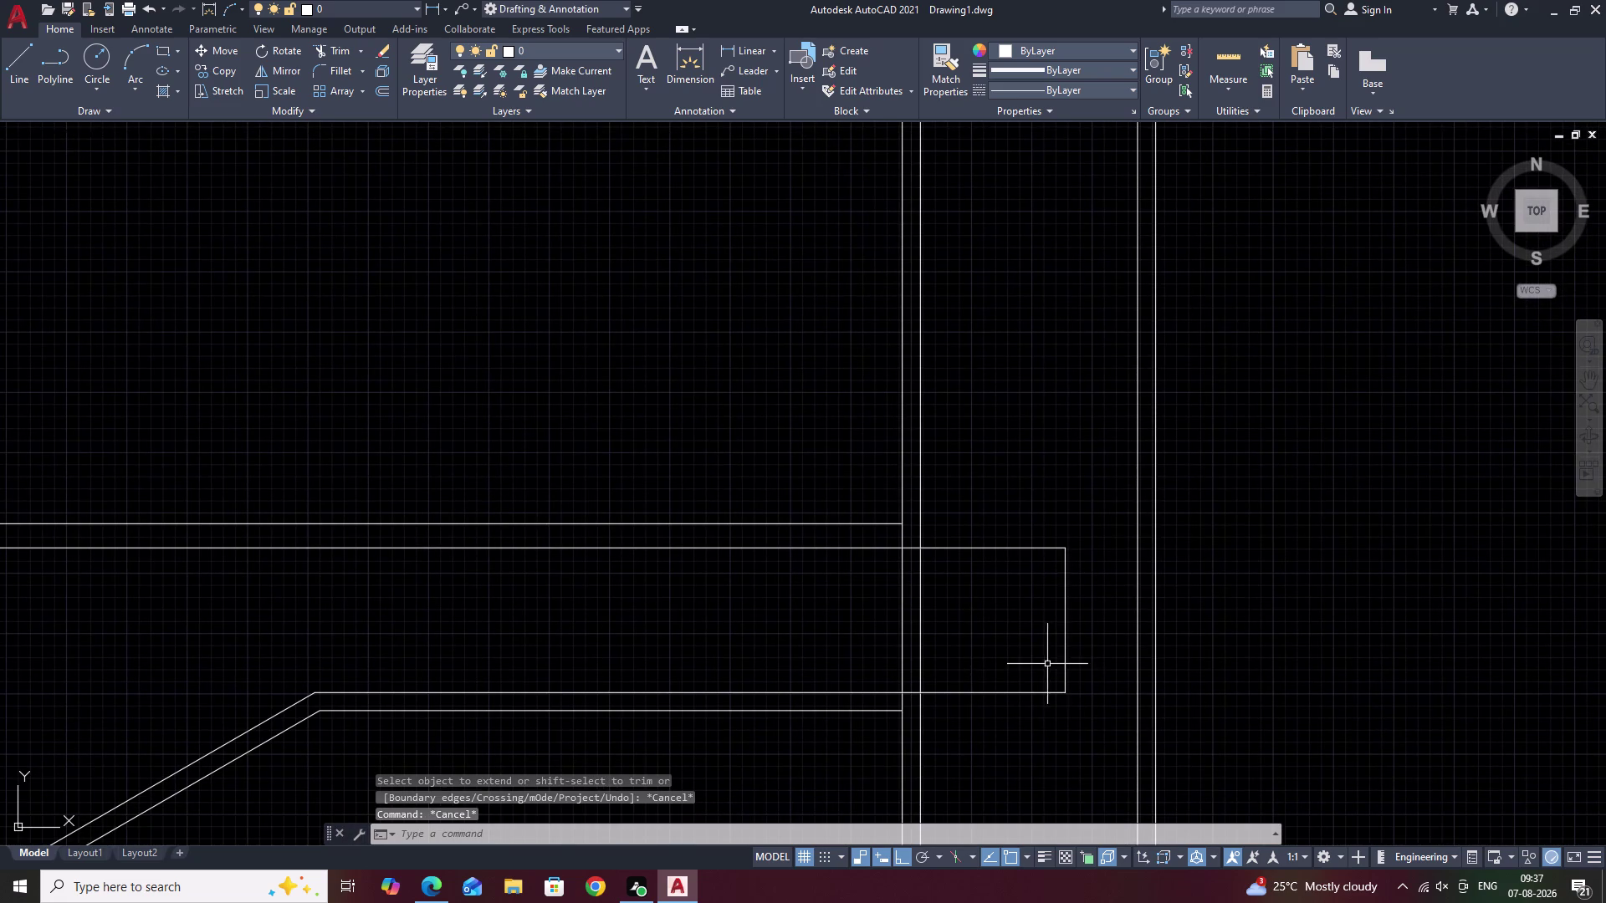
text(T)
text(R)
key(space)
drag(987, 617, 720, 653)
scroll(down, 3)
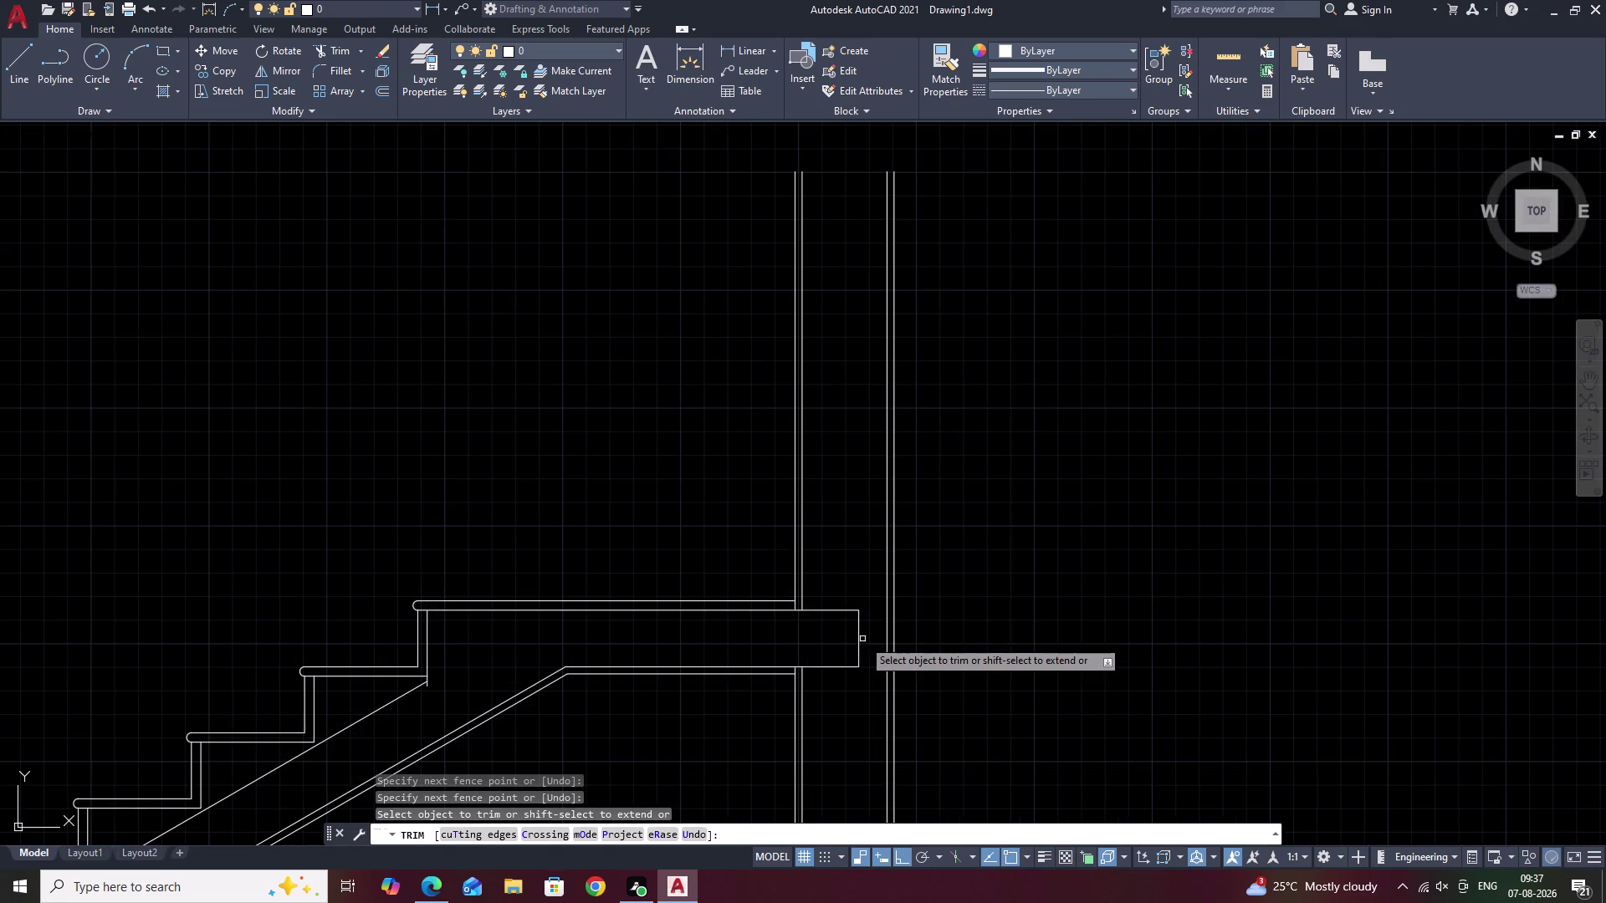
key(Escape)
scroll(down, 3)
middle_drag(1010, 661, 1070, 415)
middle_drag(1026, 546, 1132, 450)
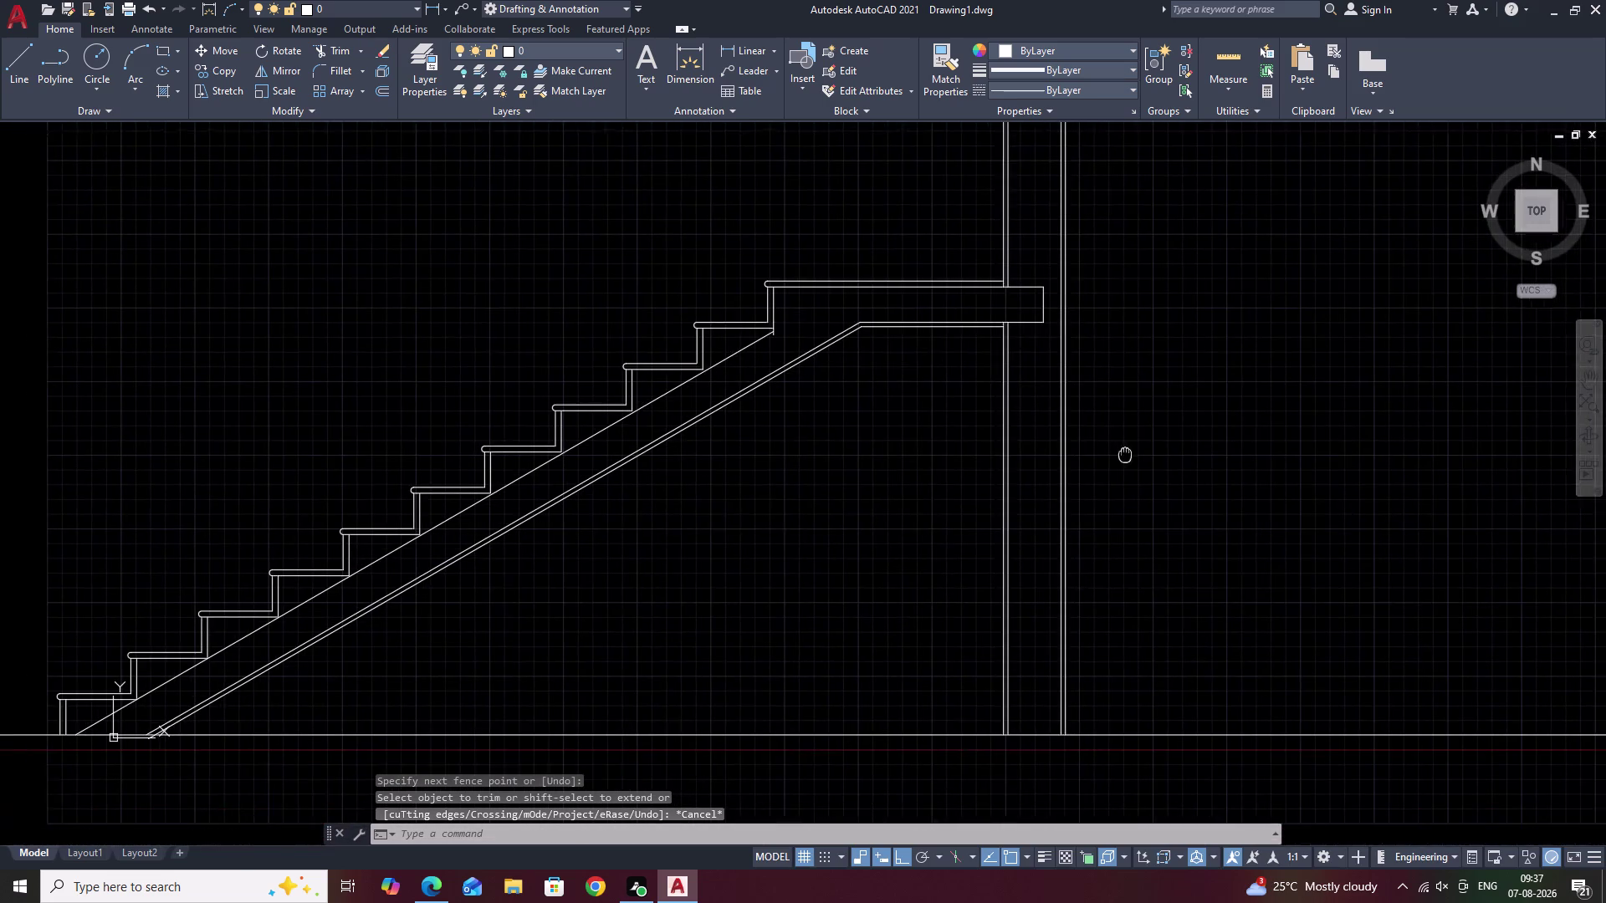
middle_drag(1133, 450, 1134, 449)
middle_drag(756, 528, 870, 509)
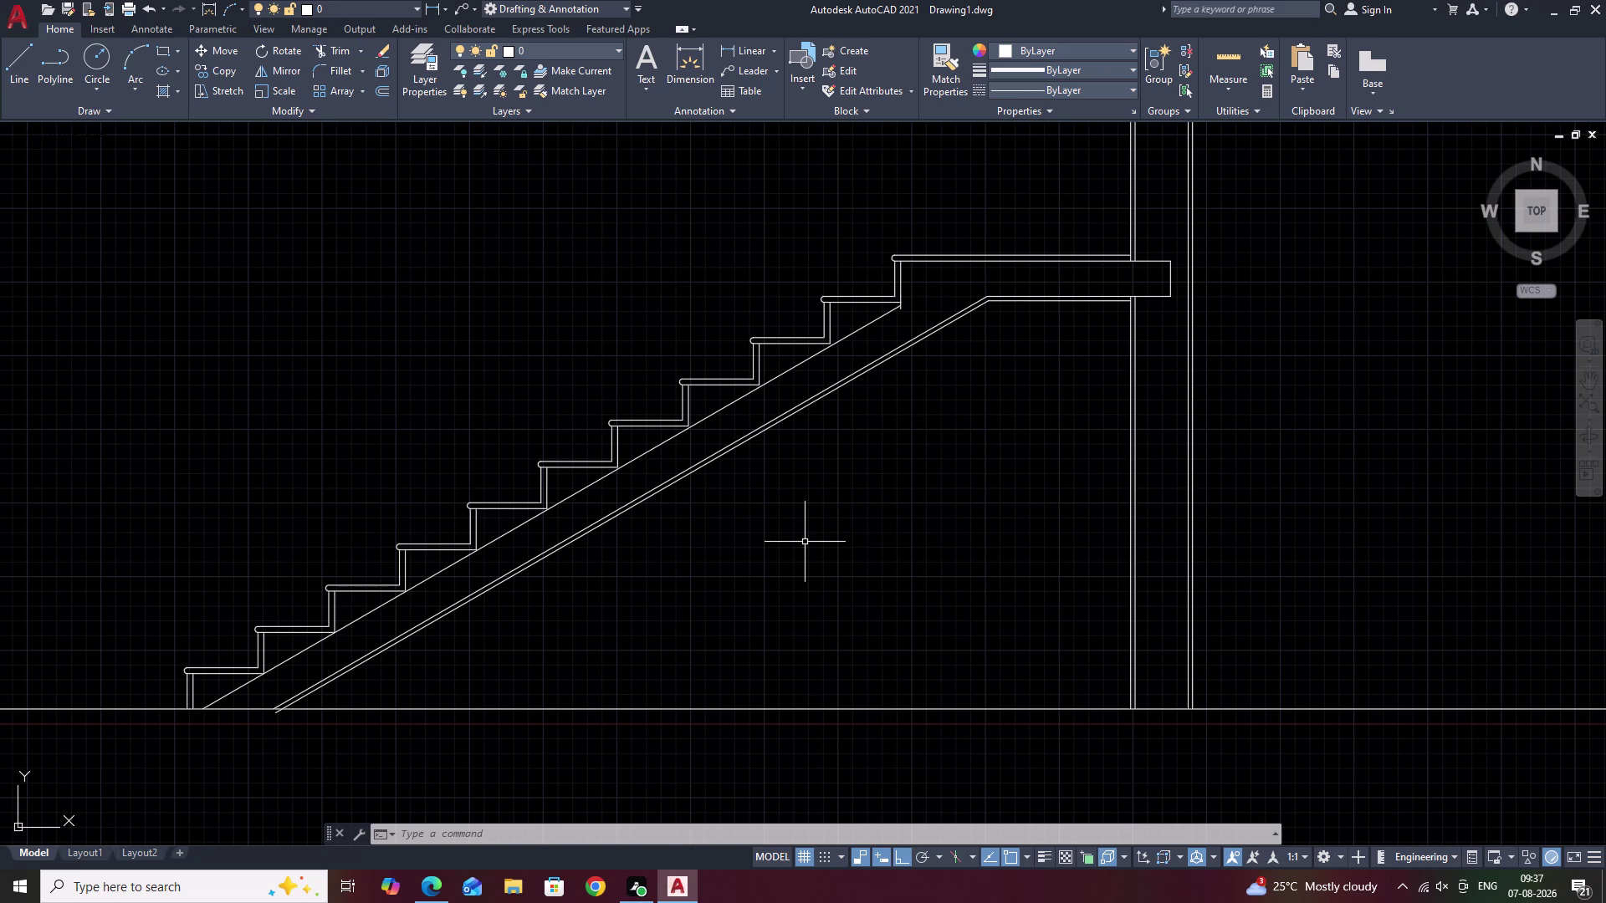
Pan and zoom out over the staircase, landing slab and double-lined wall.
middle_drag(804, 542, 830, 529)
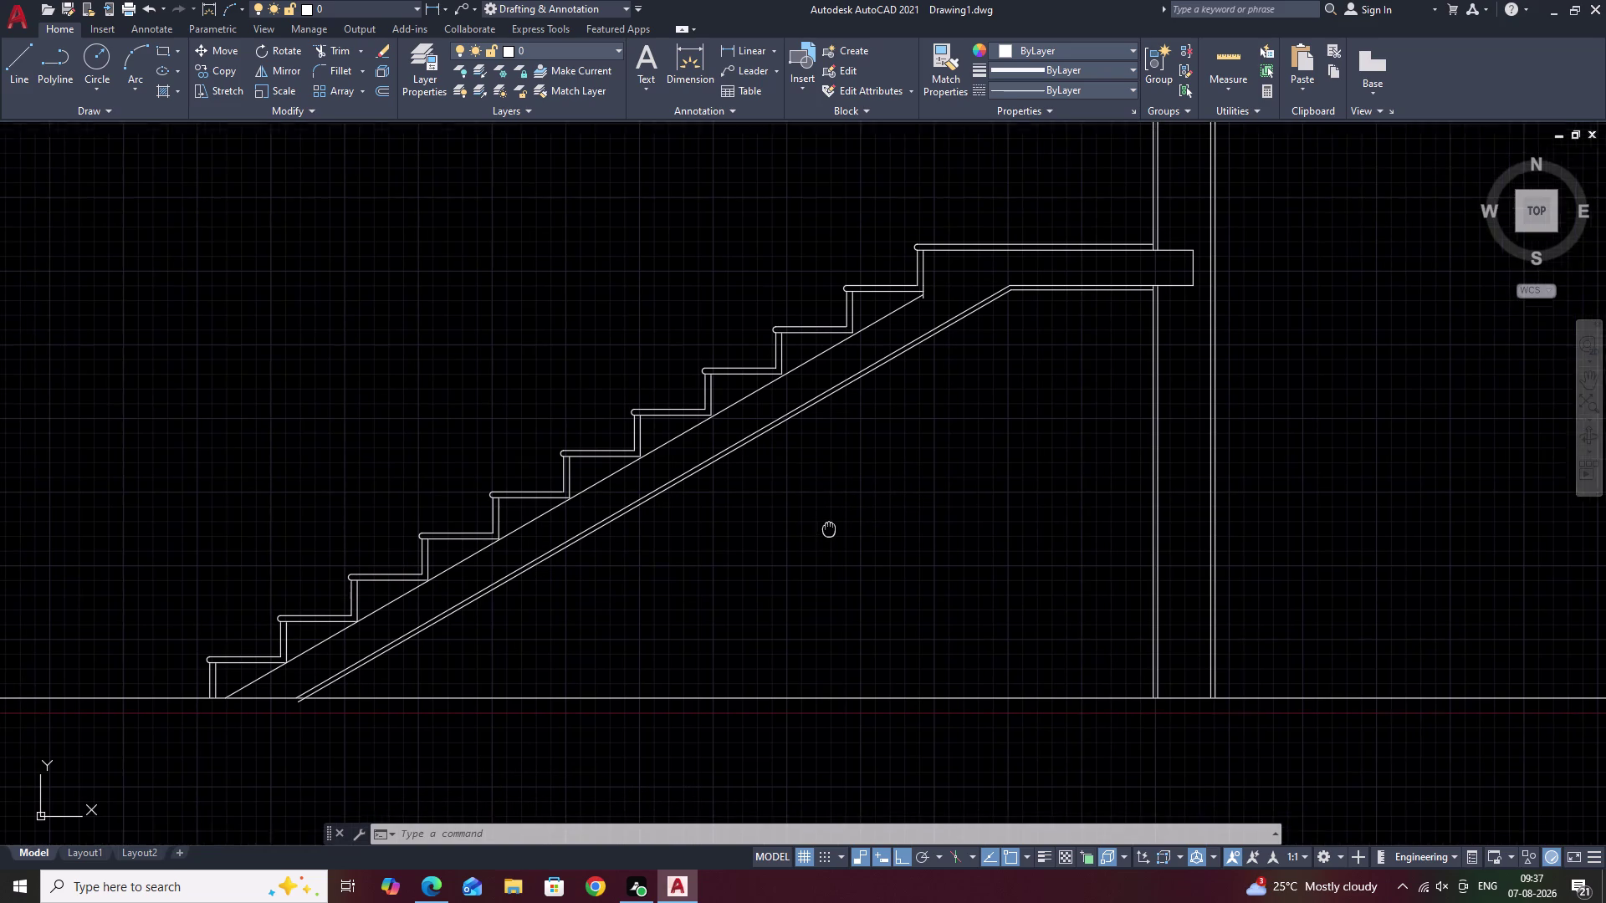
middle_drag(830, 529, 894, 514)
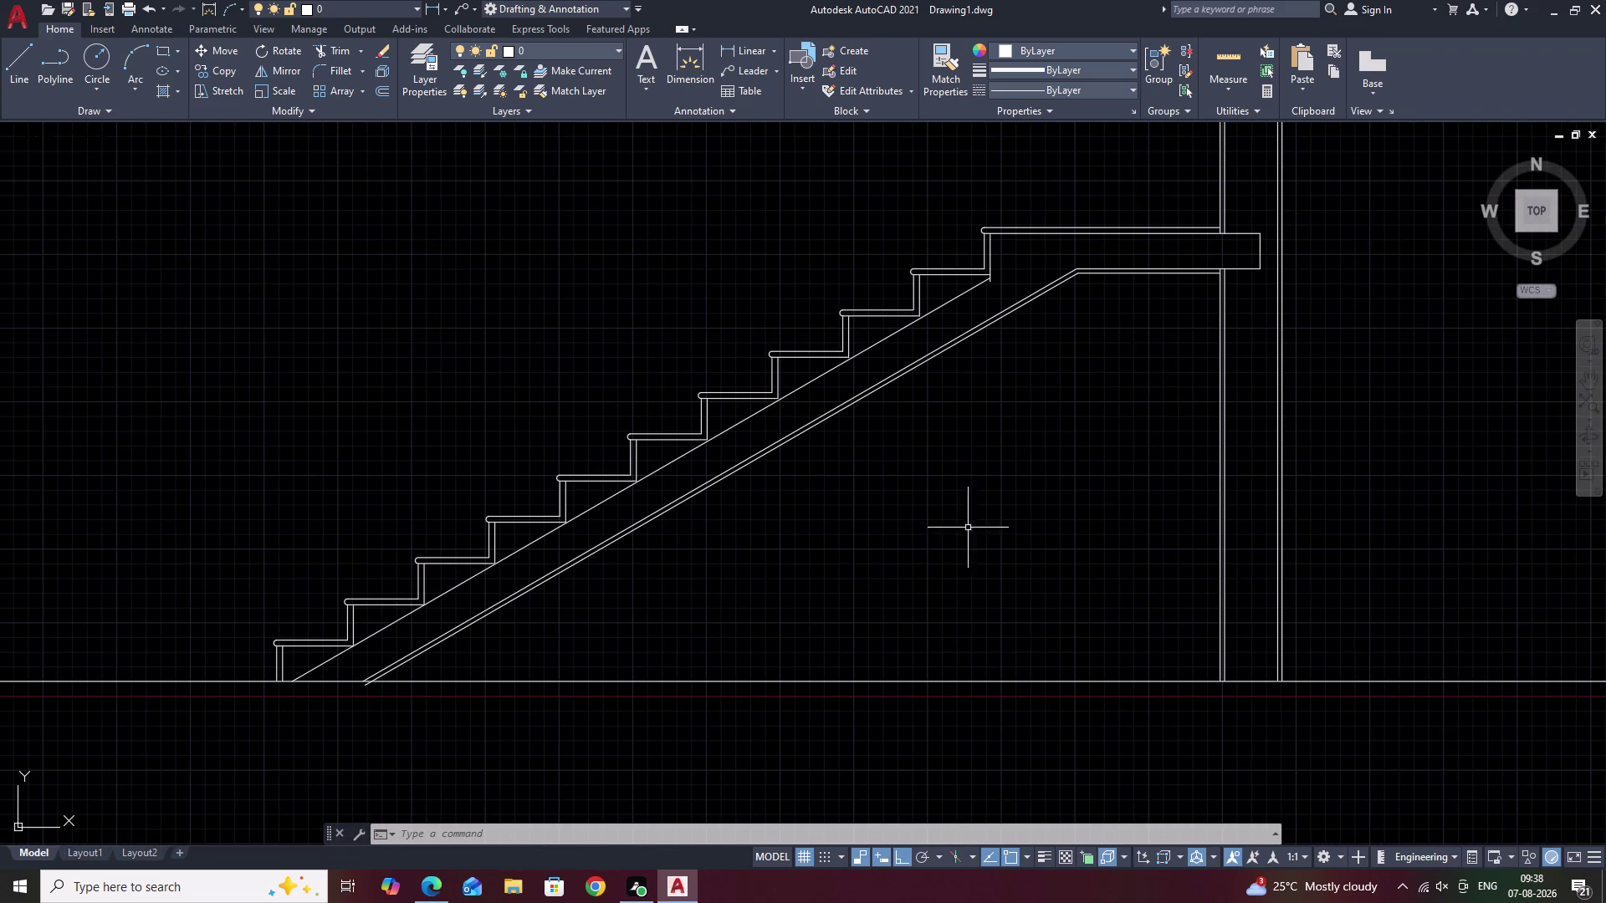
middle_drag(1023, 485, 1081, 534)
scroll(down, 3)
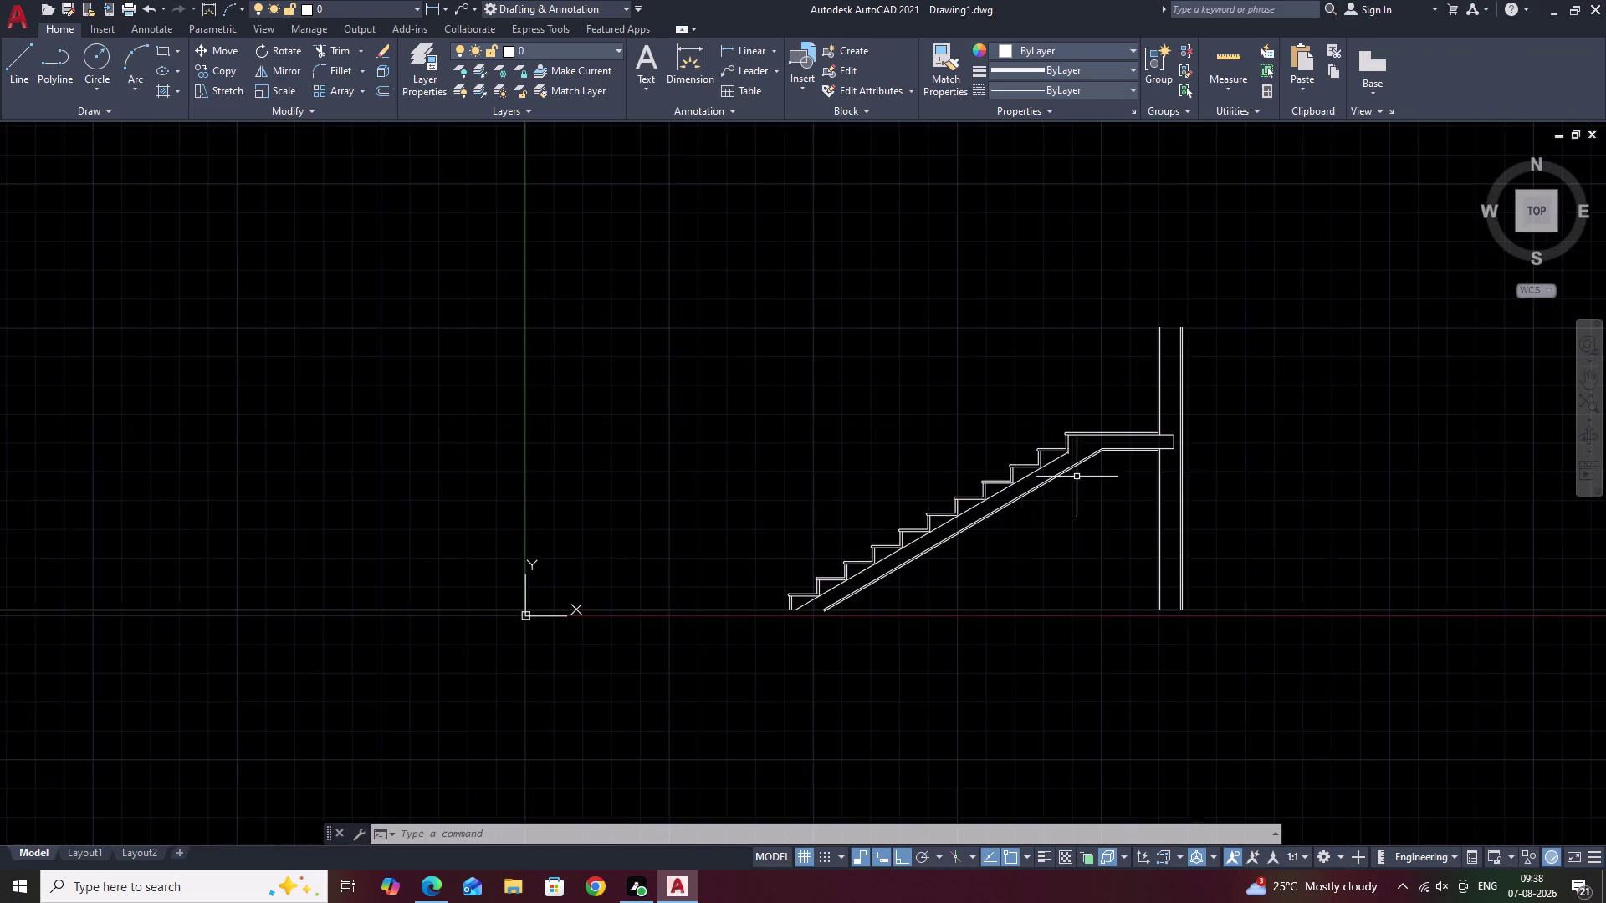
scroll(up, 3)
scroll(up, 3)
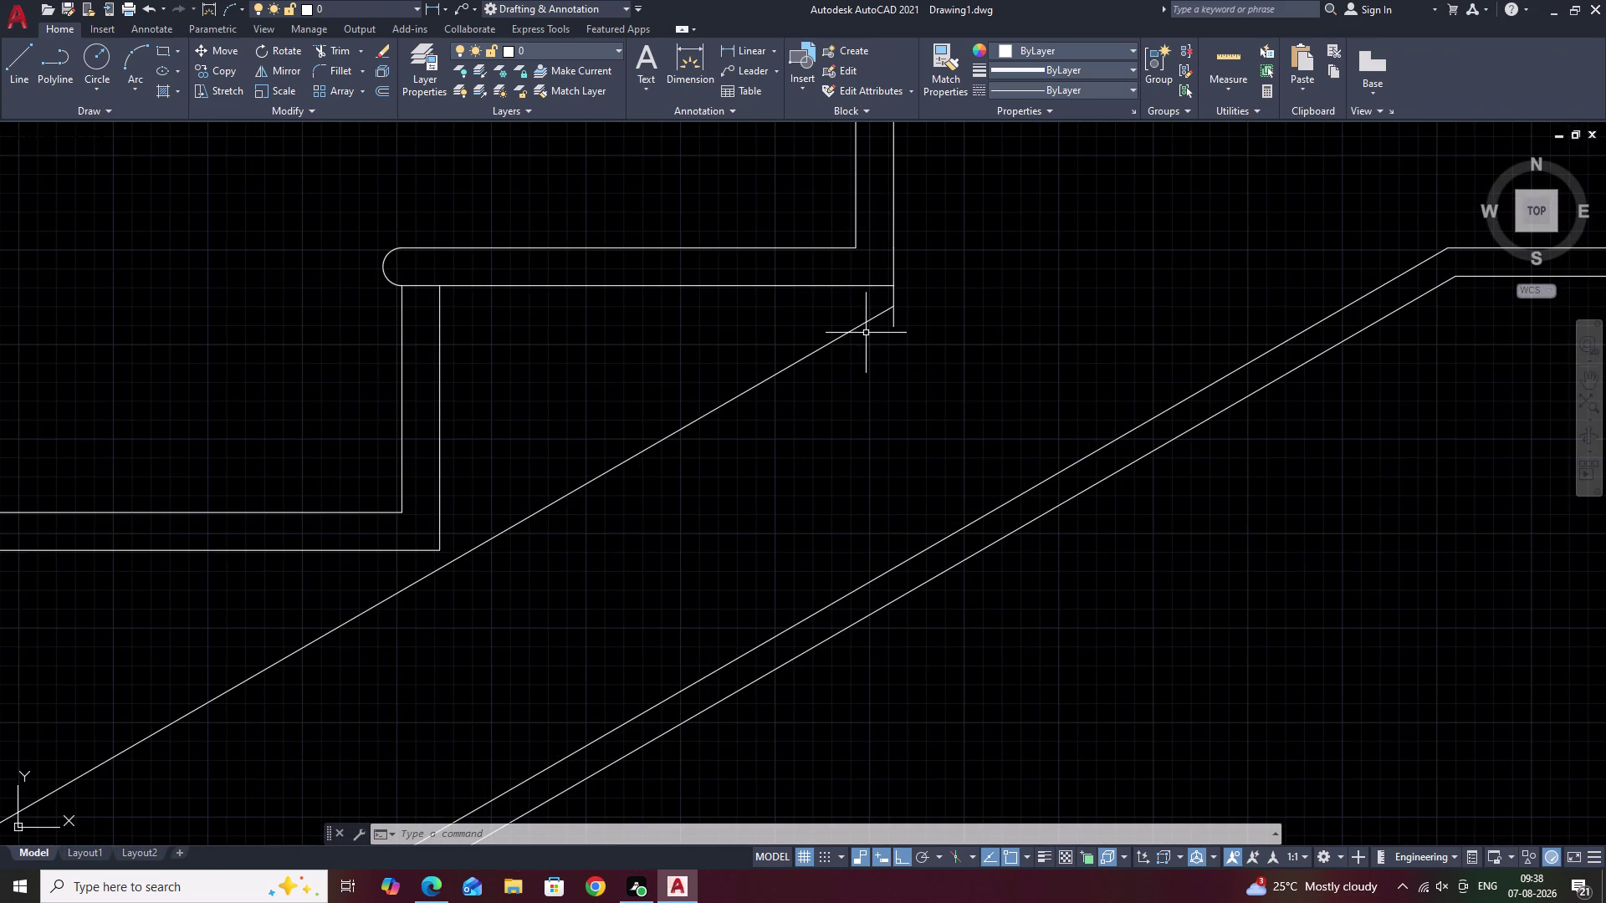
click(865, 332)
click(856, 329)
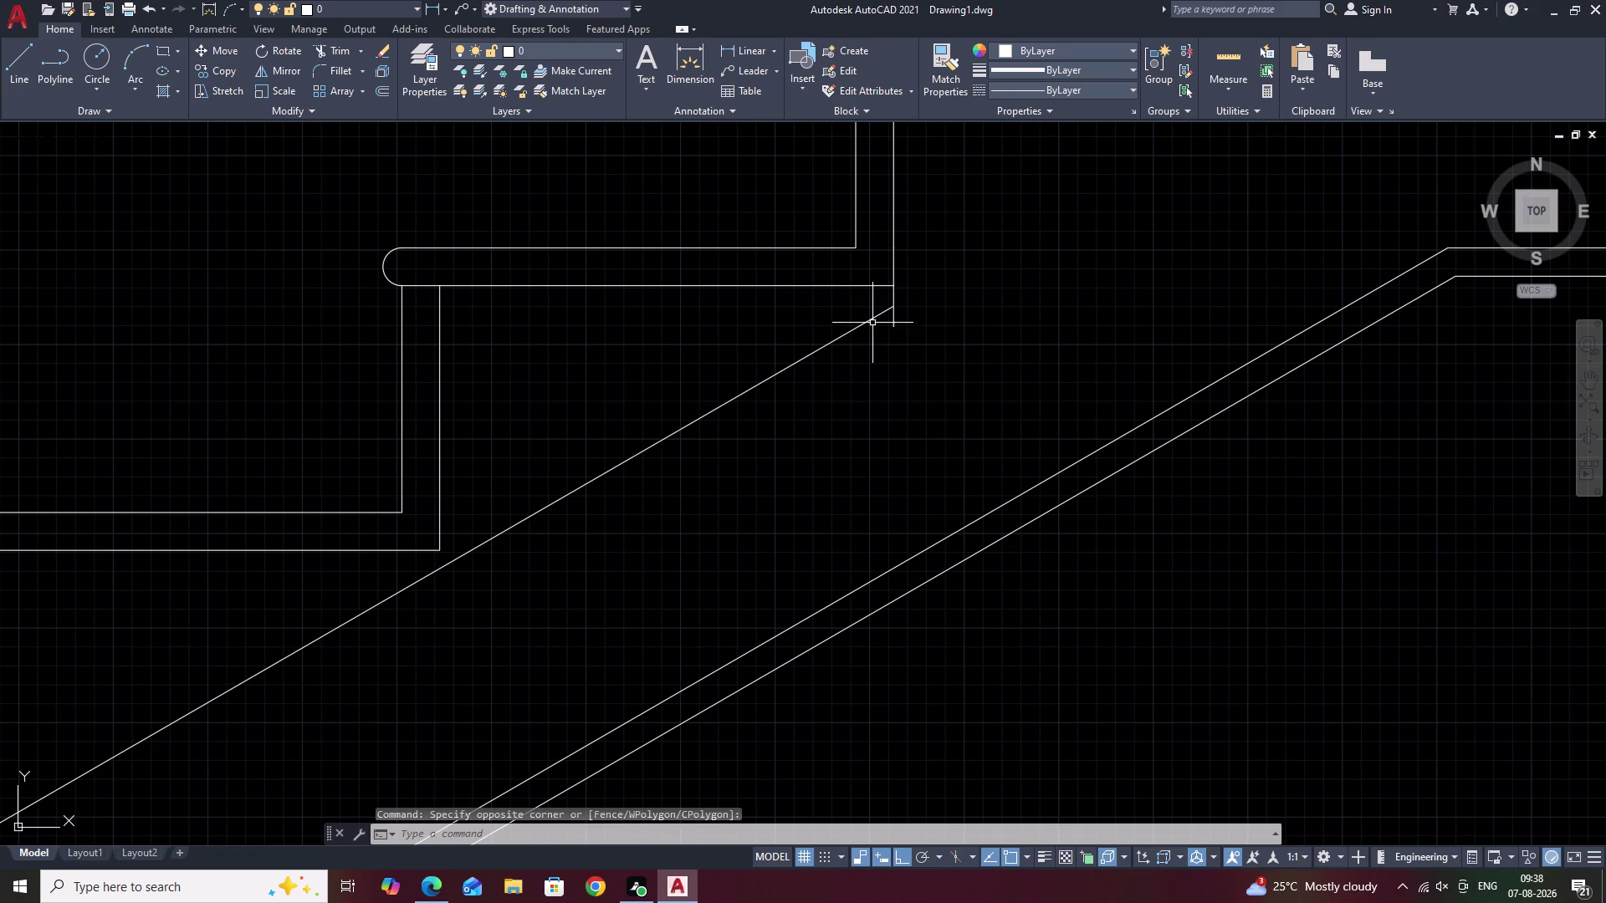
click(869, 322)
click(894, 306)
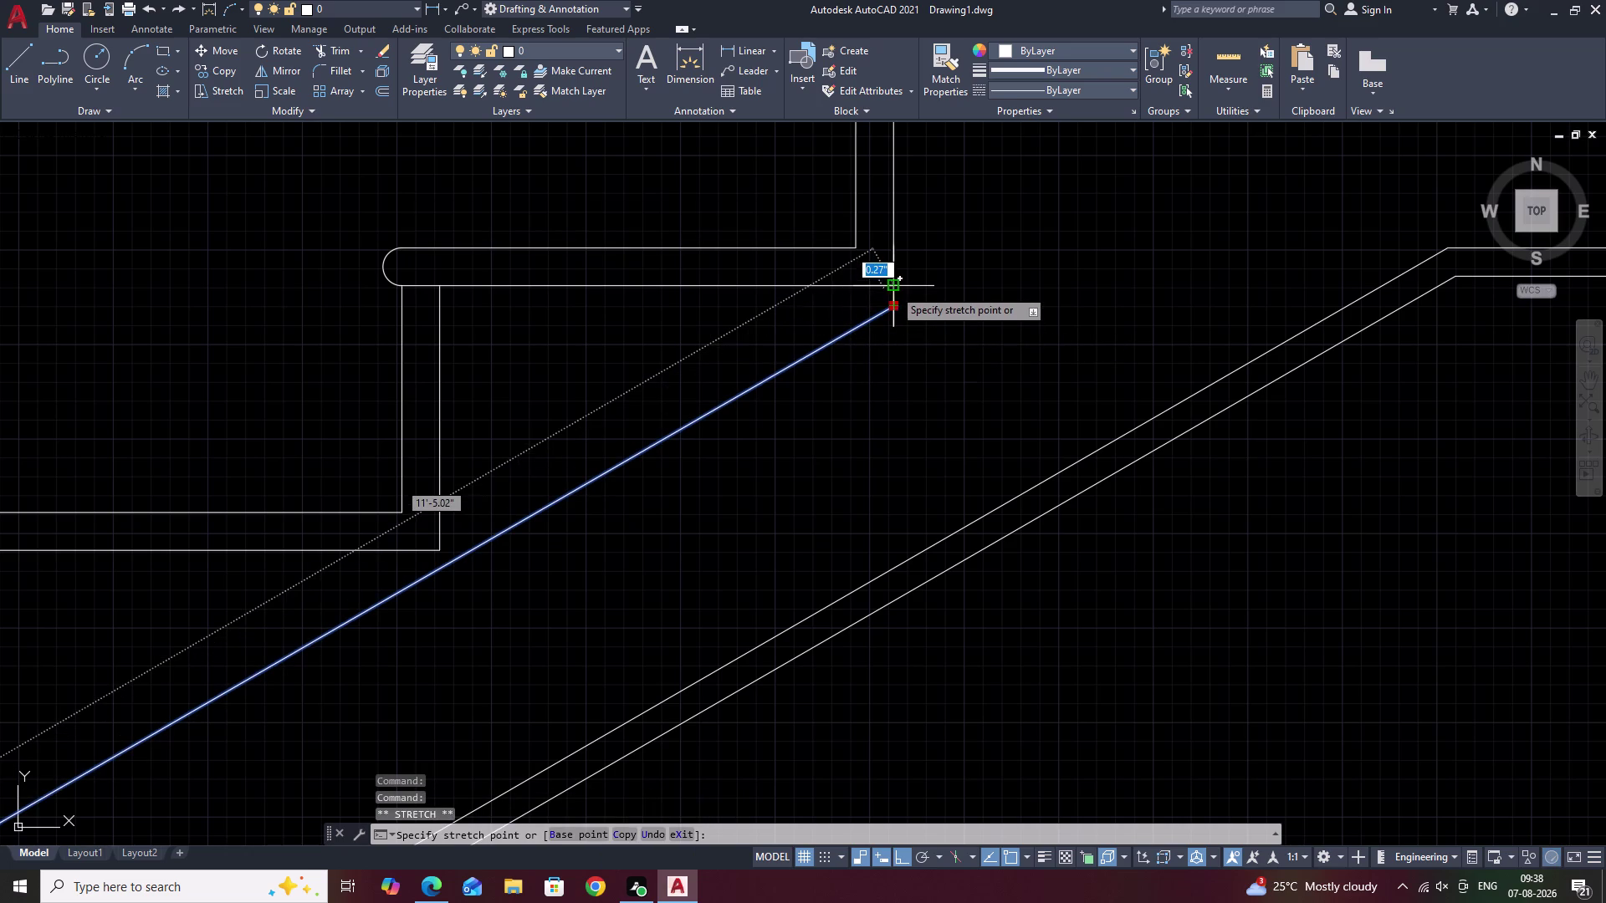
click(893, 289)
key(ctrl+z)
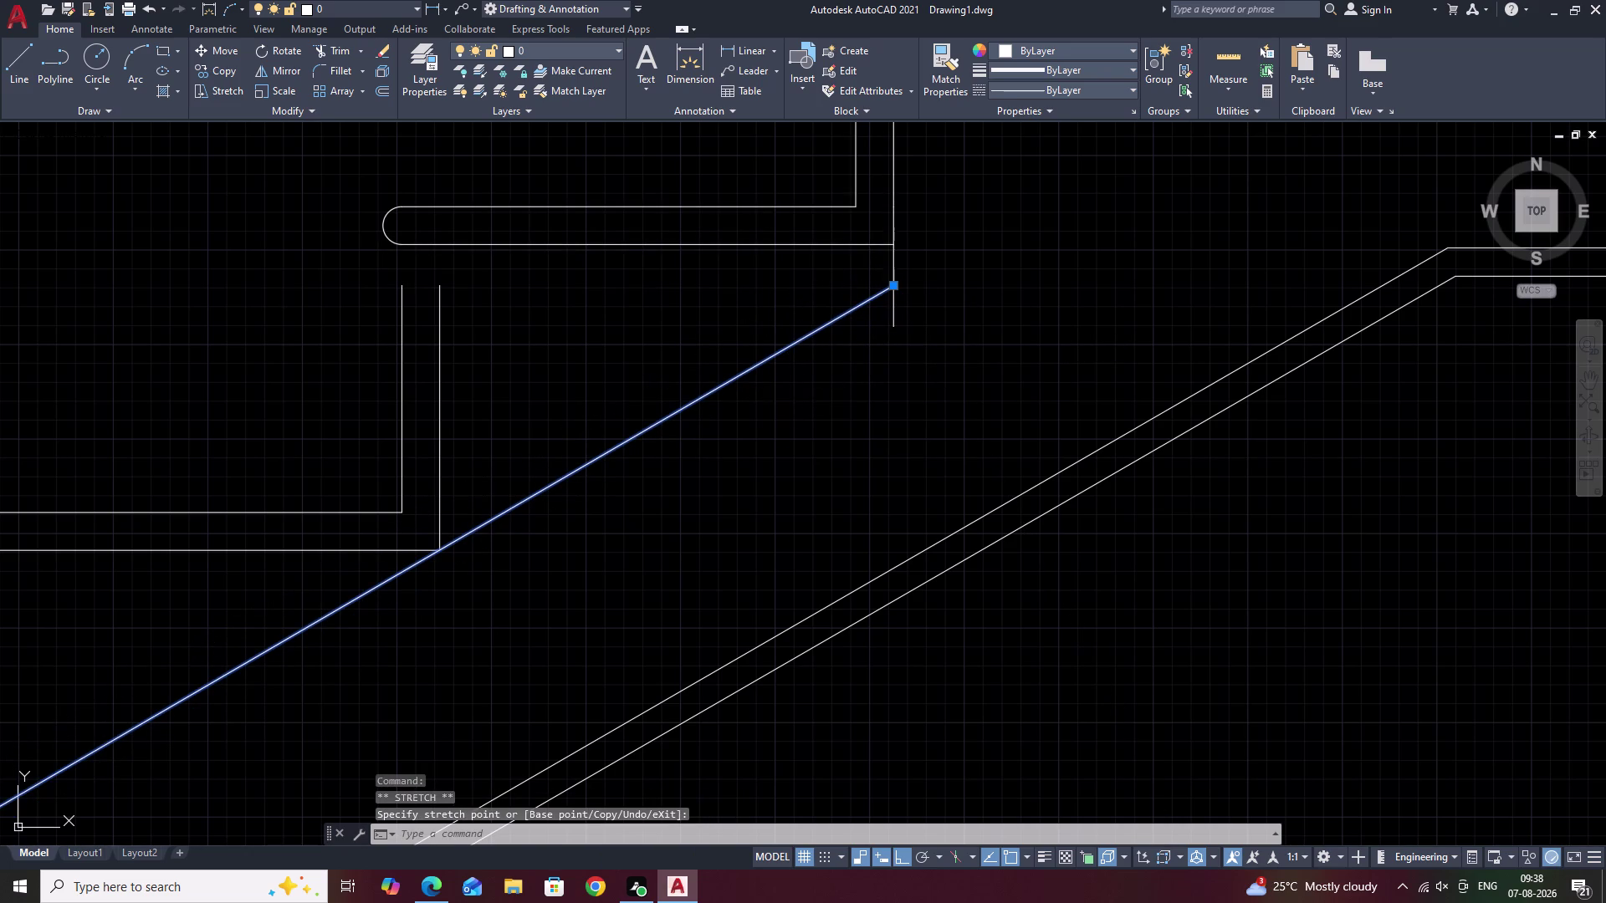
scroll(down, 3)
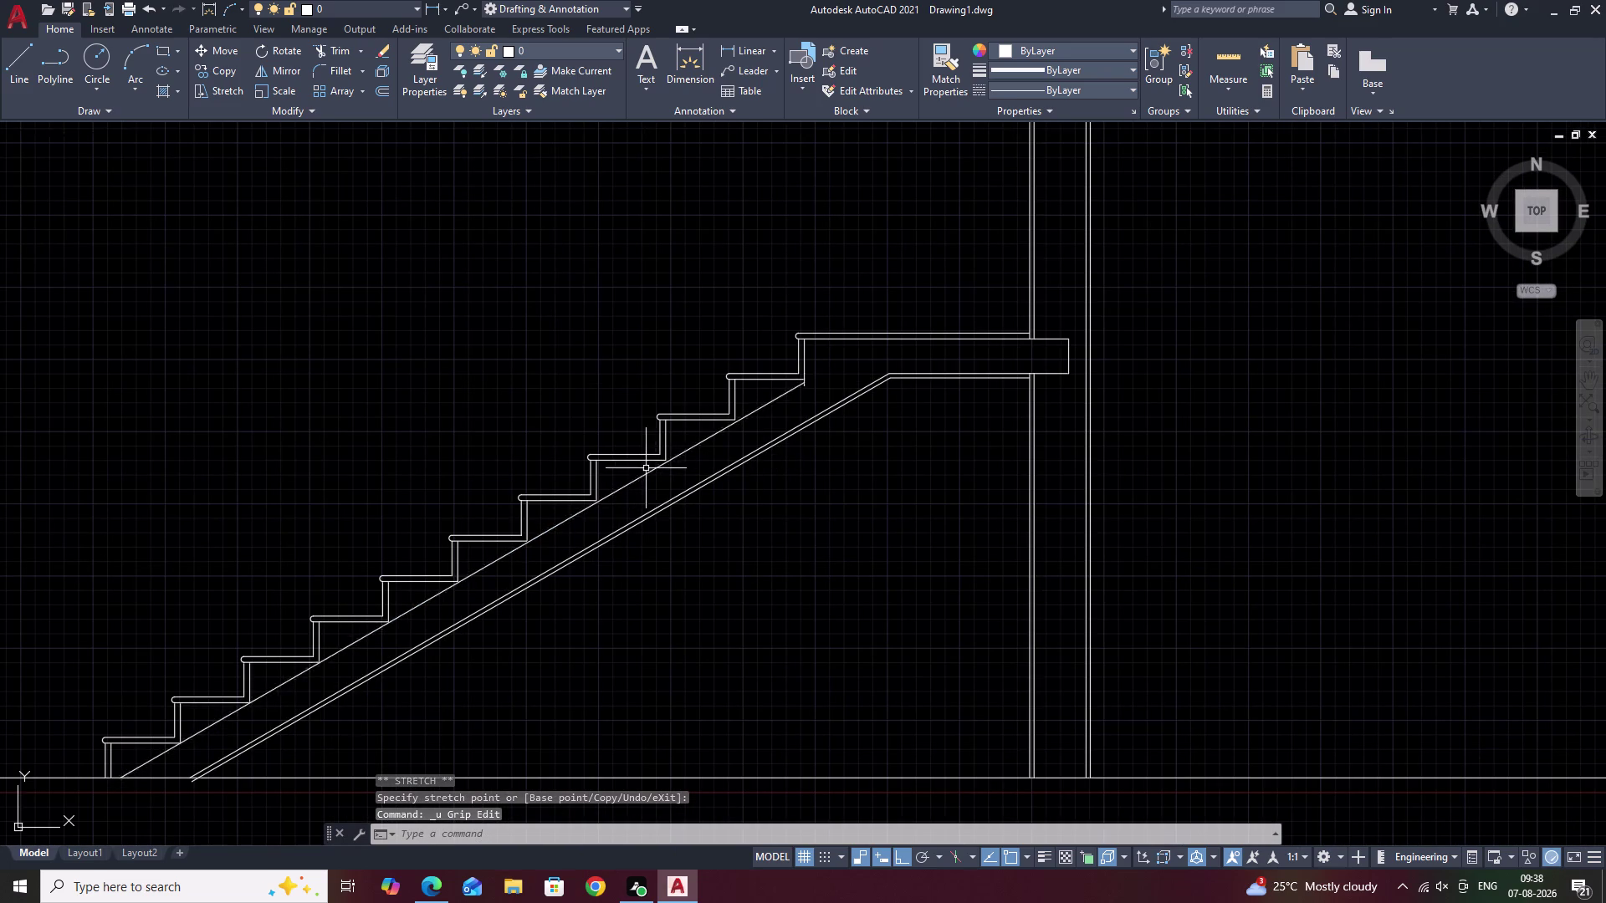
click(717, 436)
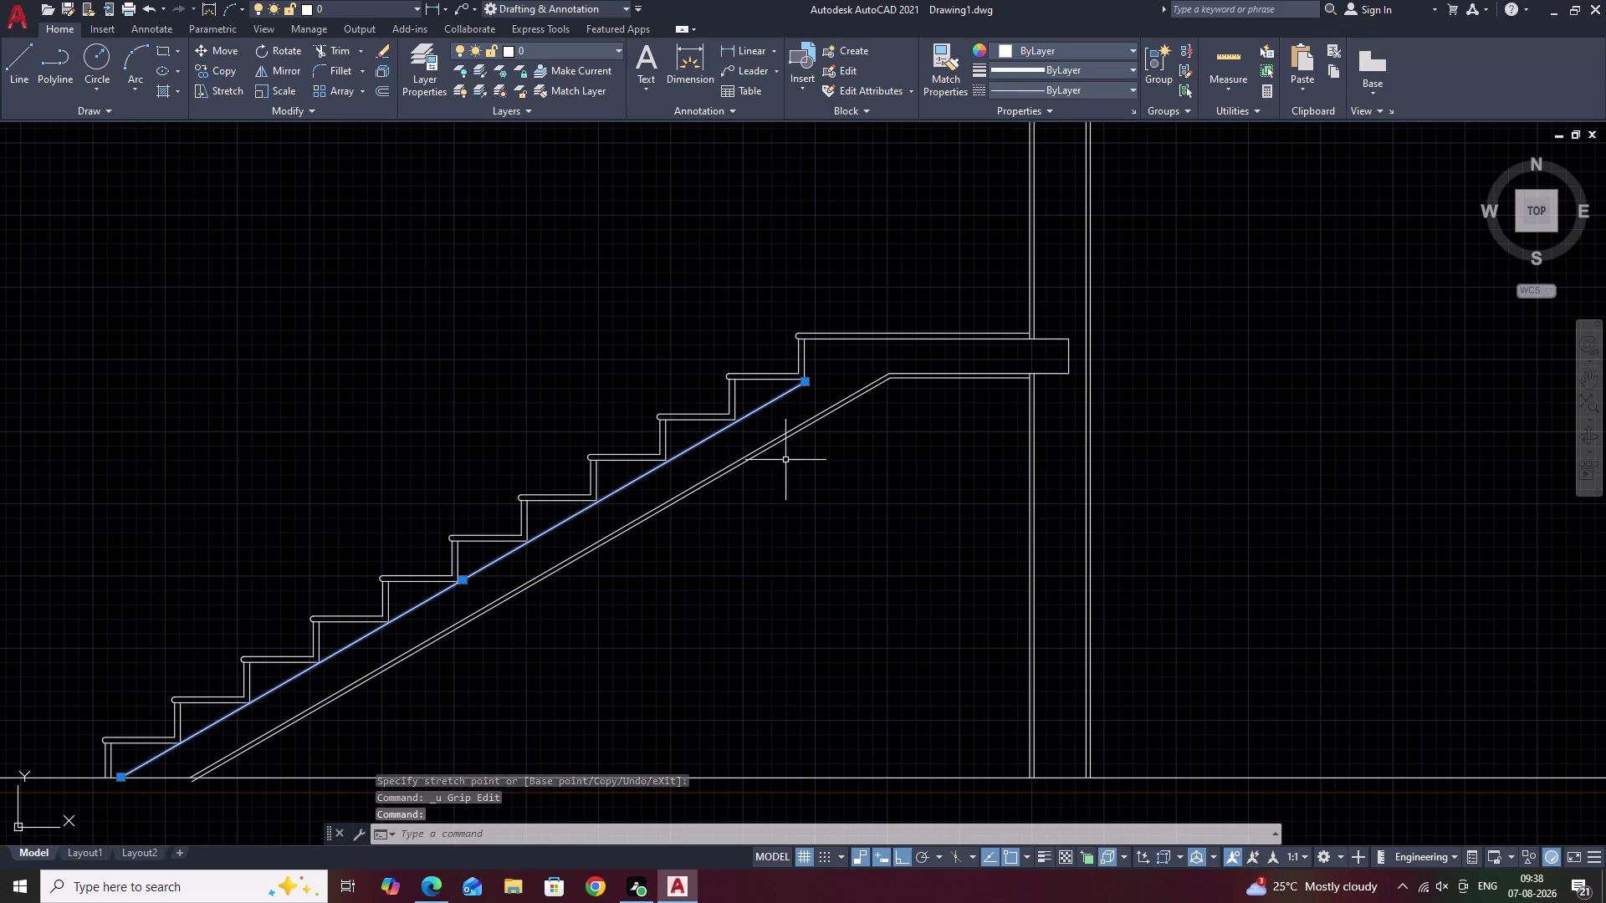
scroll(up, 3)
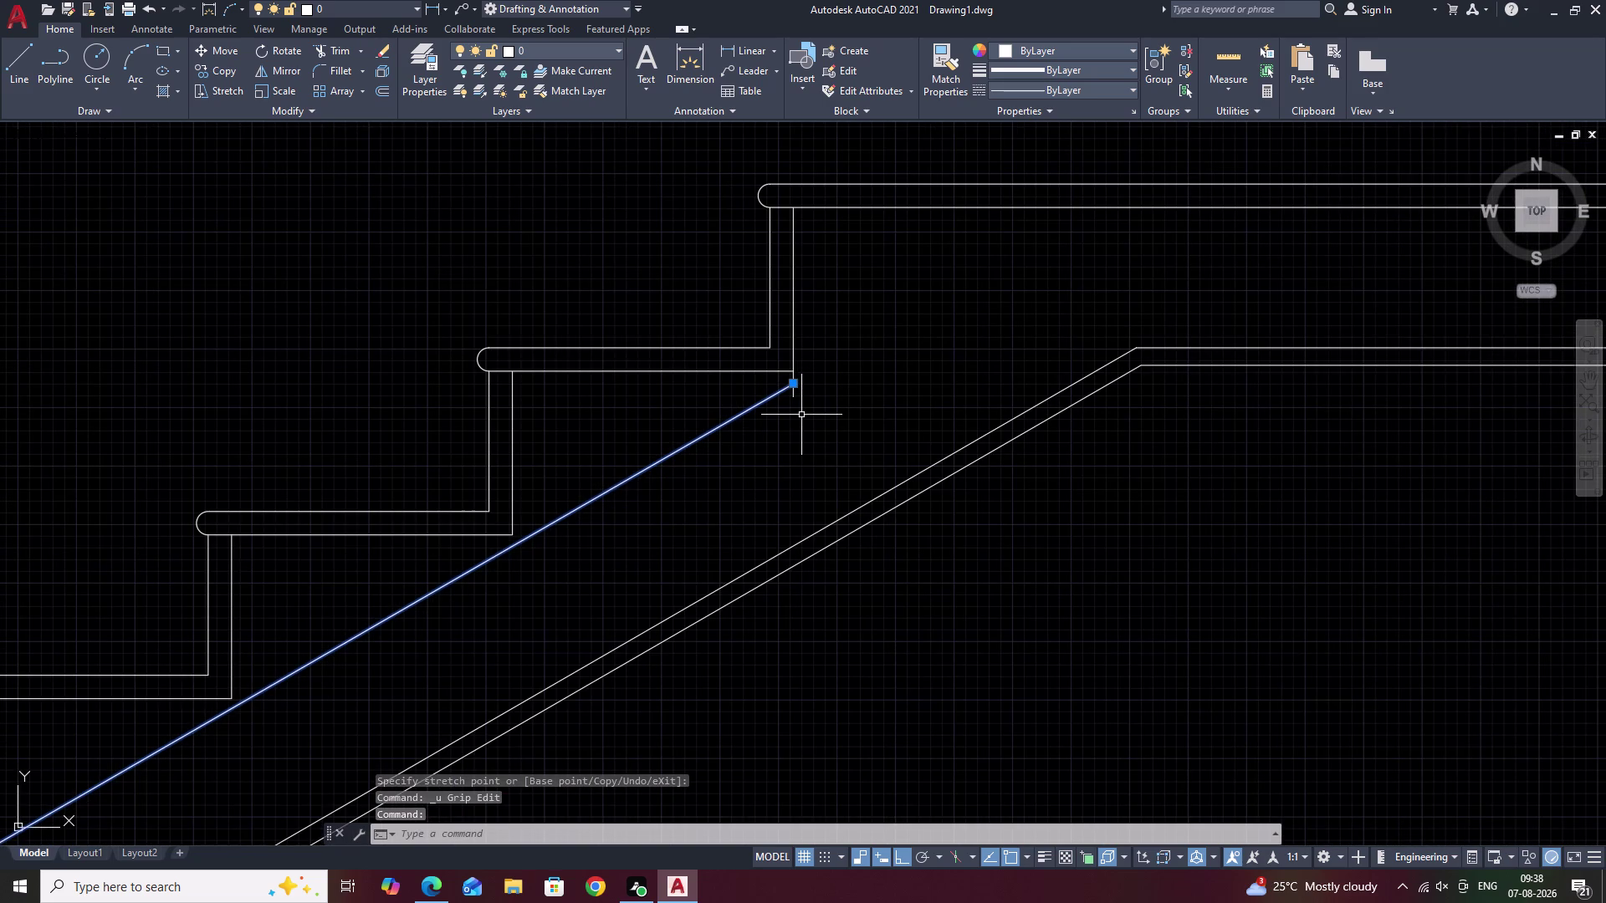
Erase the old inner waist line; draw a sloped one from the top riser base to a lower step.
text(E)
key(space)
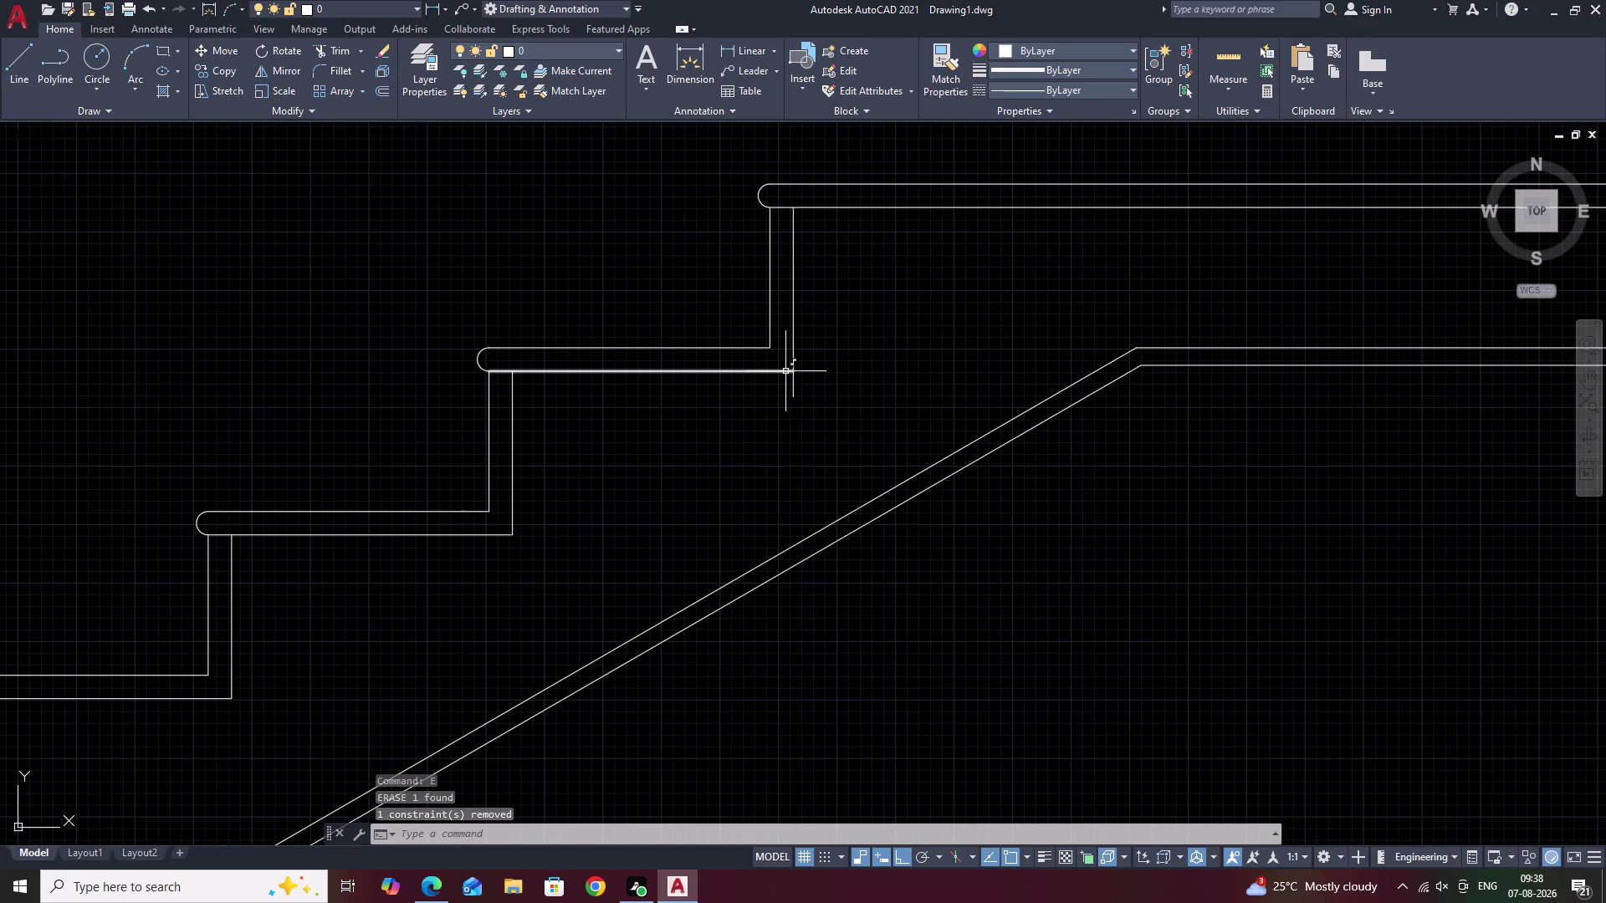
text(L)
key(space)
click(791, 371)
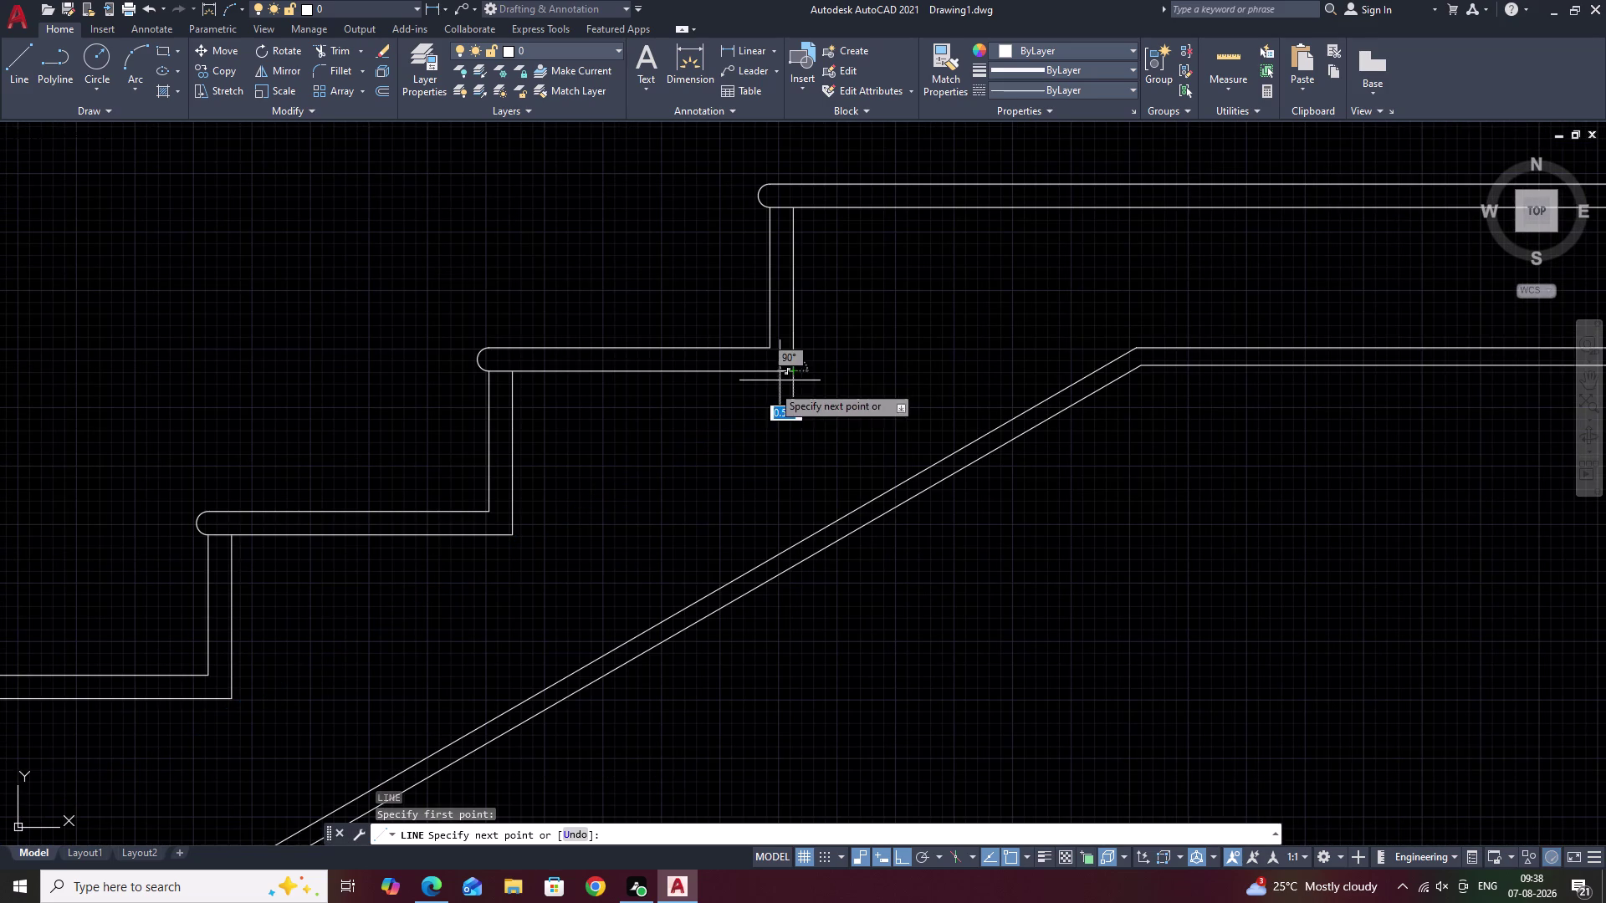
key(F8)
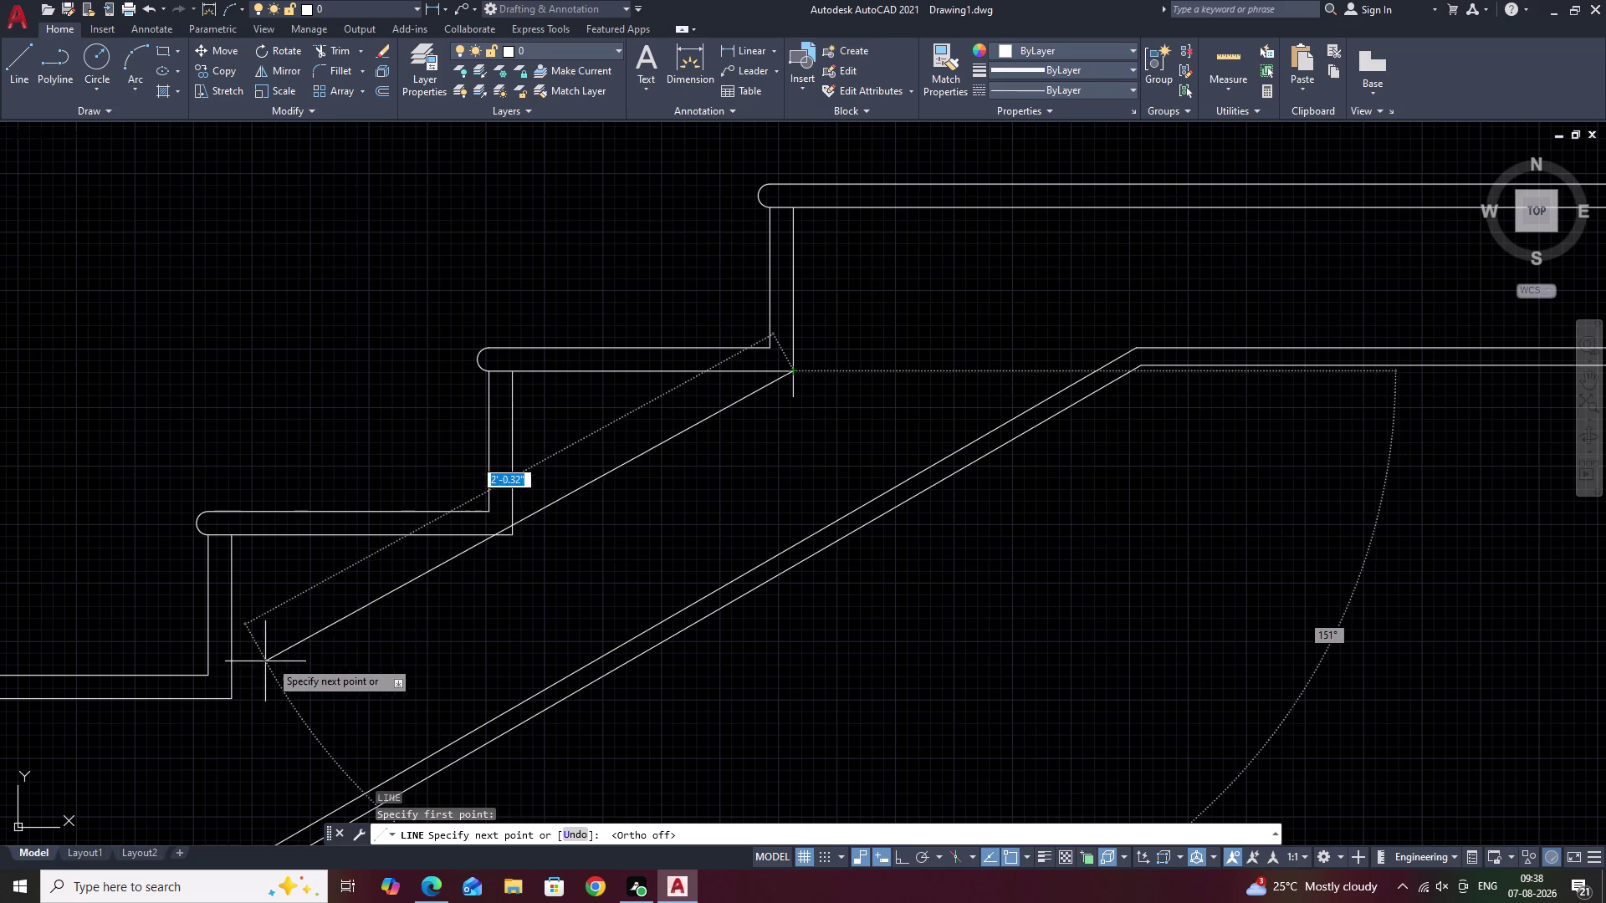
middle_drag(252, 694, 1368, 116)
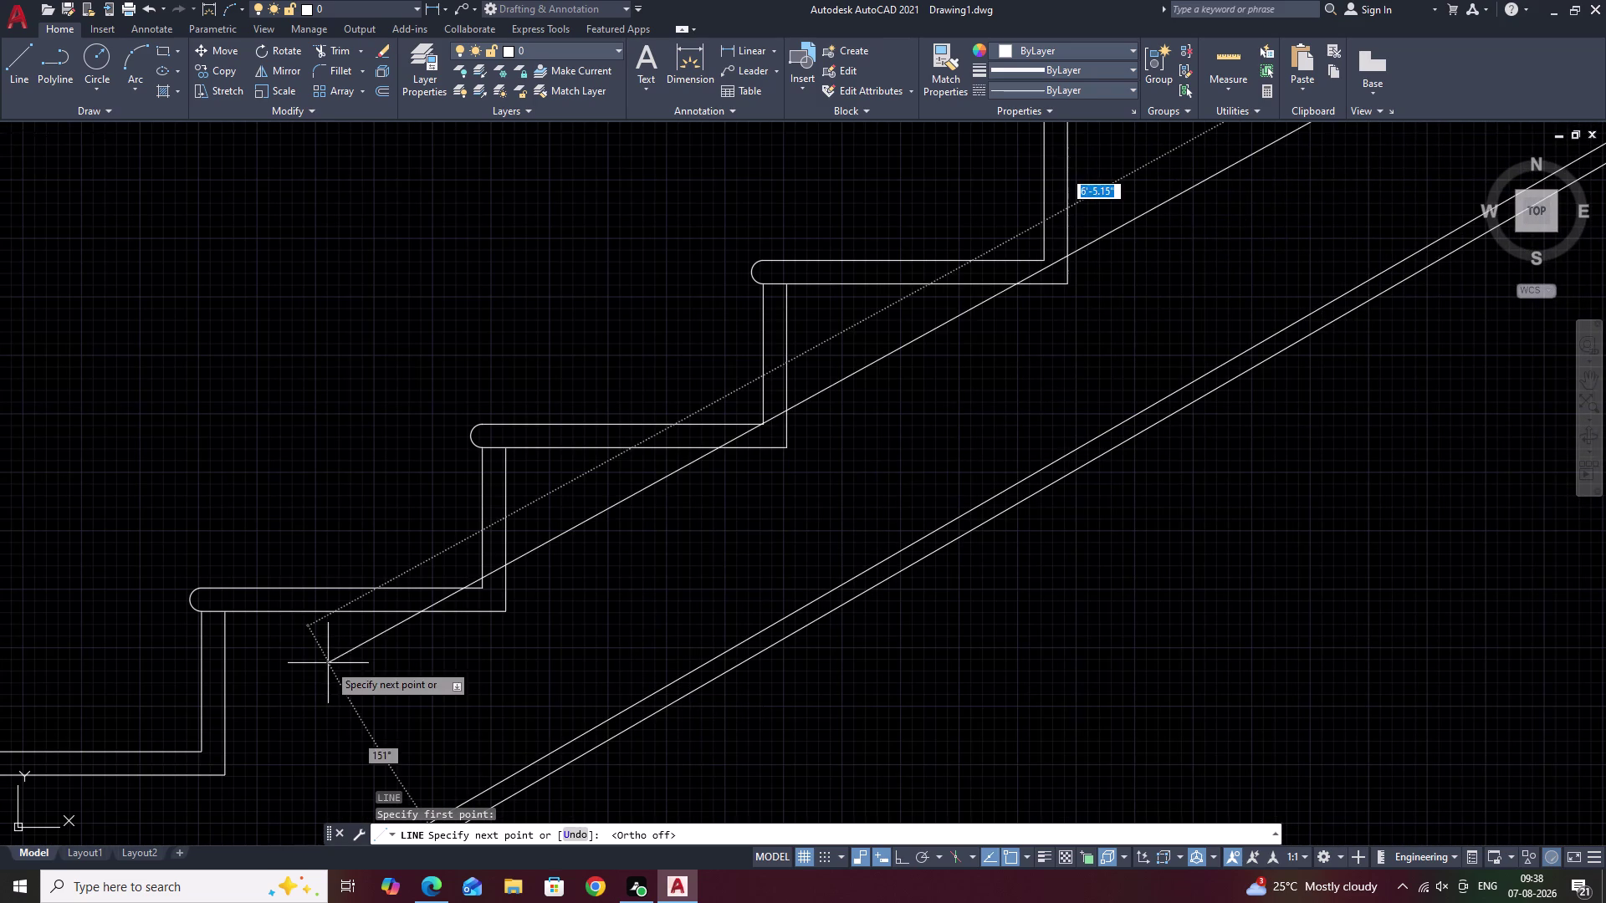
middle_drag(225, 778, 977, 352)
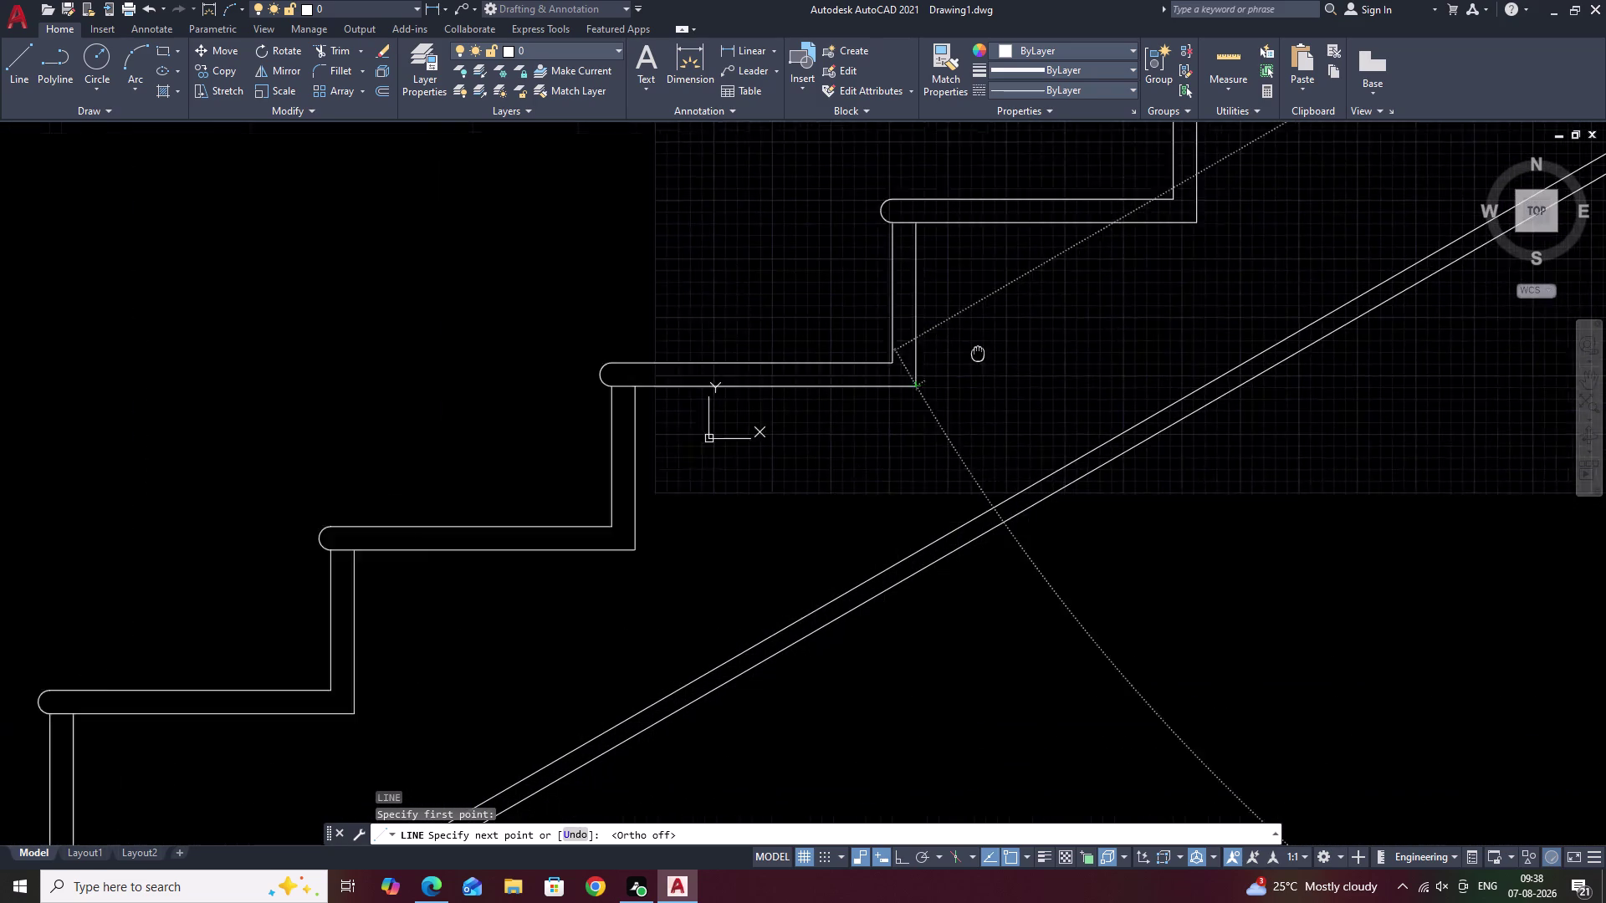
middle_drag(977, 352, 1044, 315)
middle_drag(234, 758, 1331, 179)
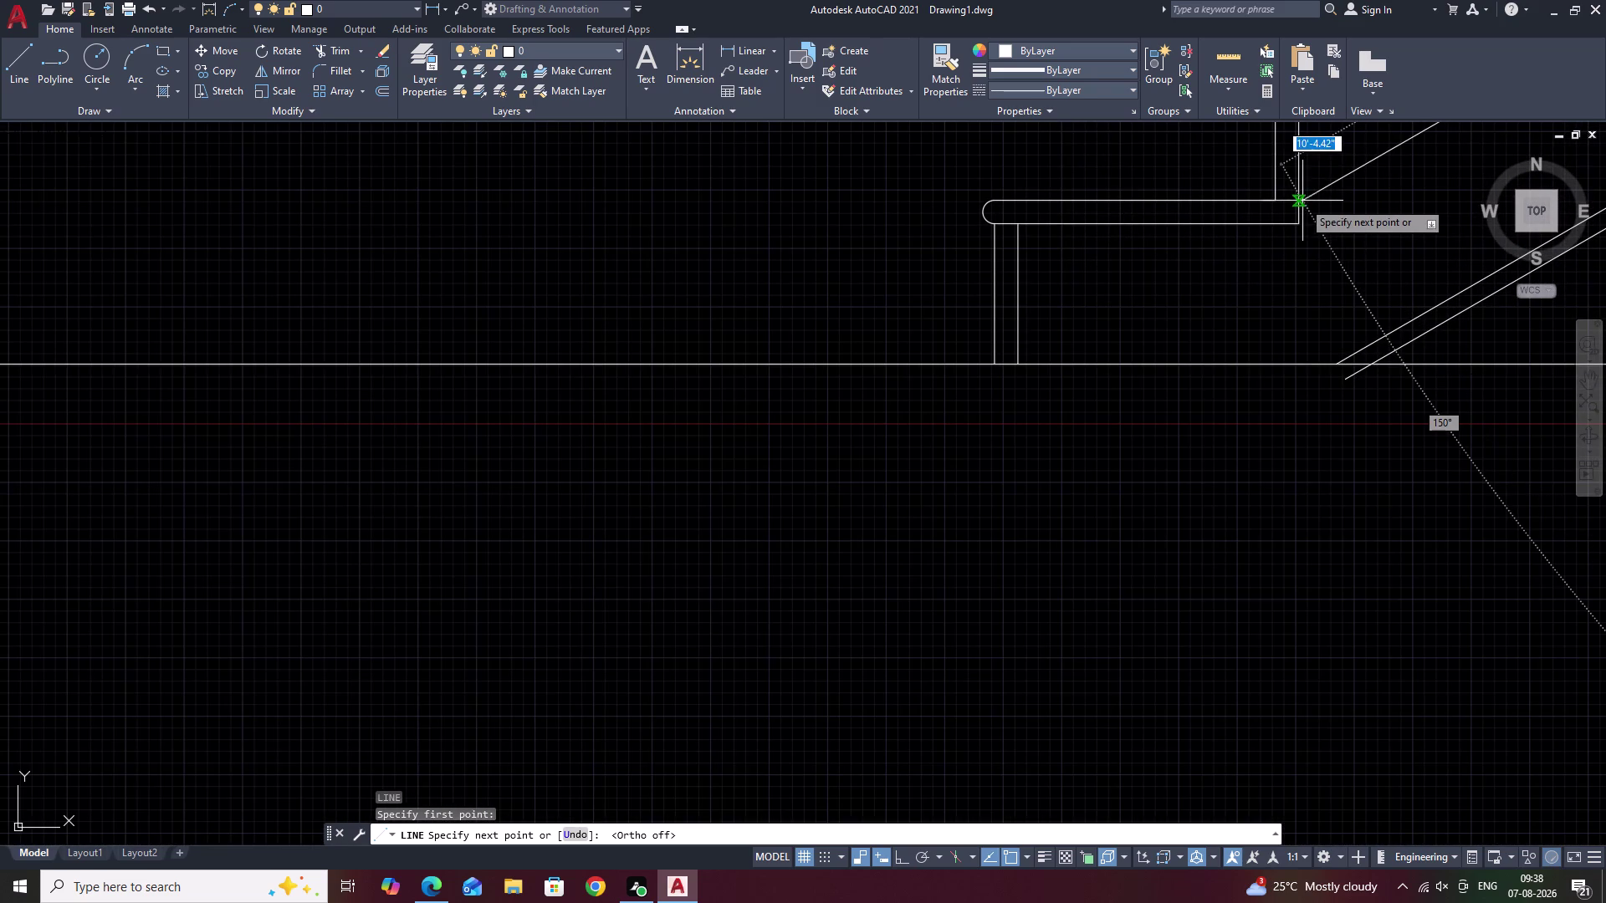
click(1294, 226)
key(Escape)
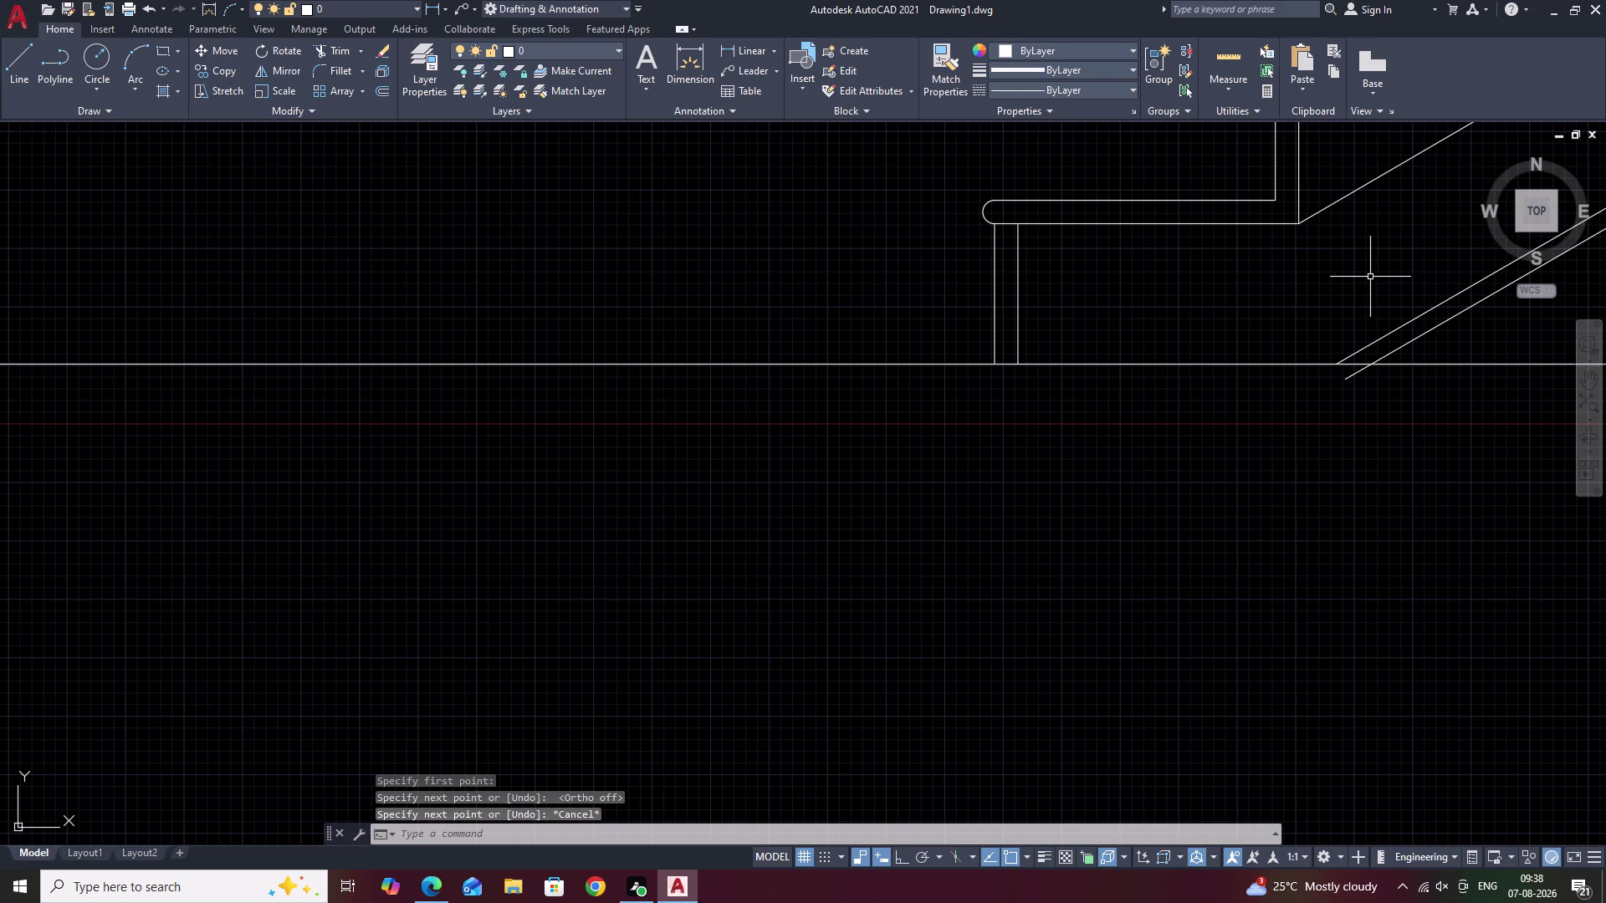
Extend the new waist line down to the ground line.
text(EX)
key(space)
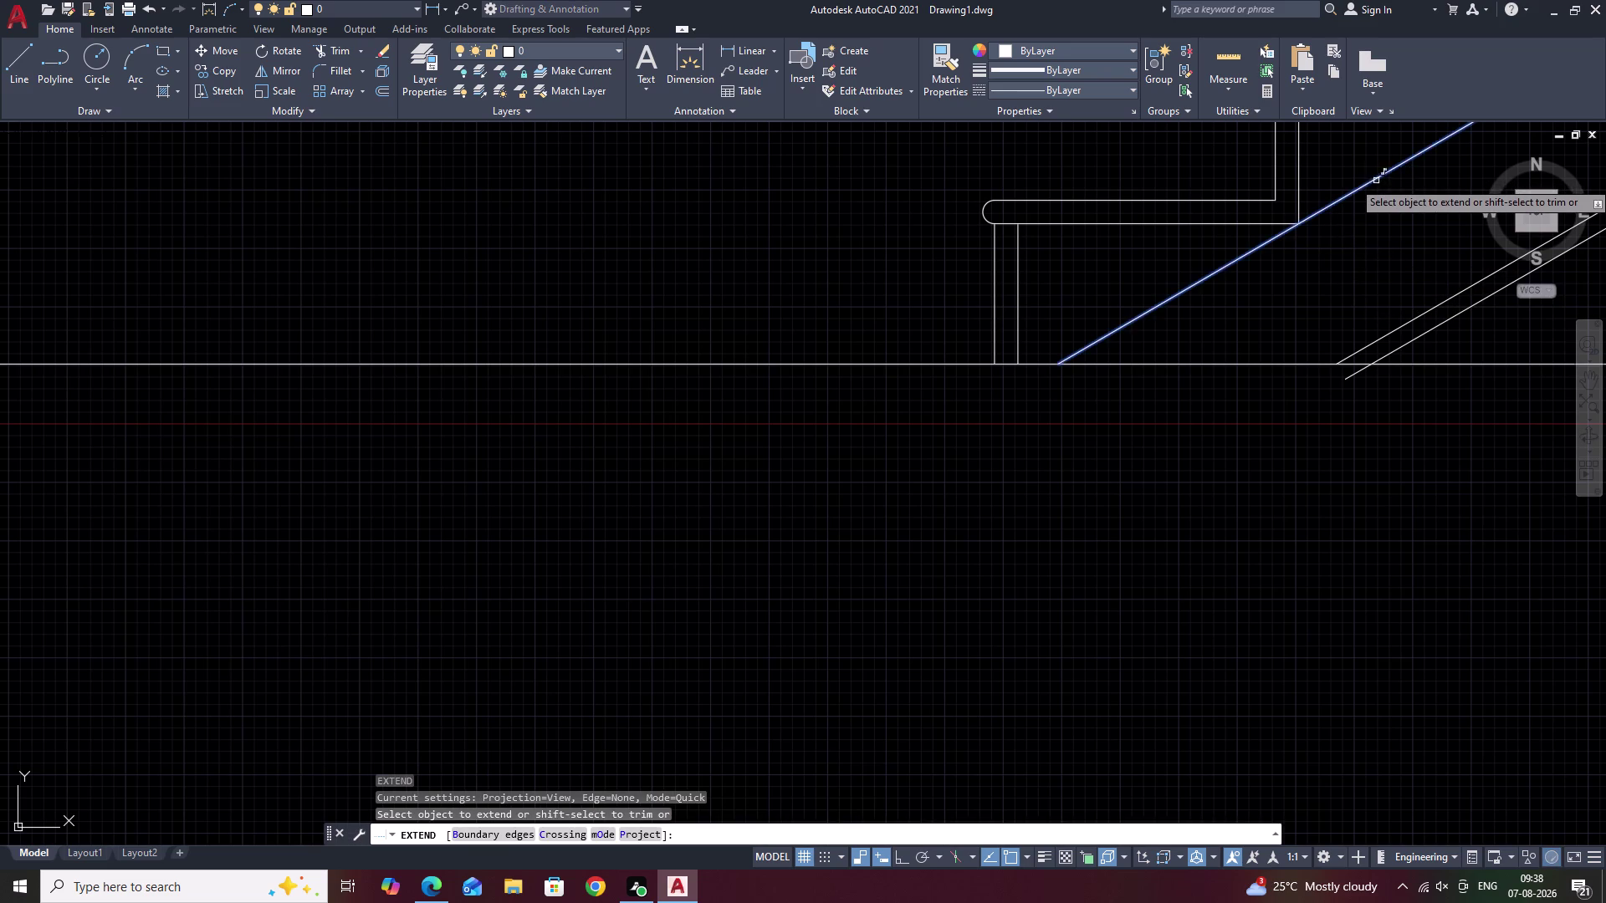
click(1368, 181)
scroll(down, 3)
middle_drag(1363, 205, 415, 629)
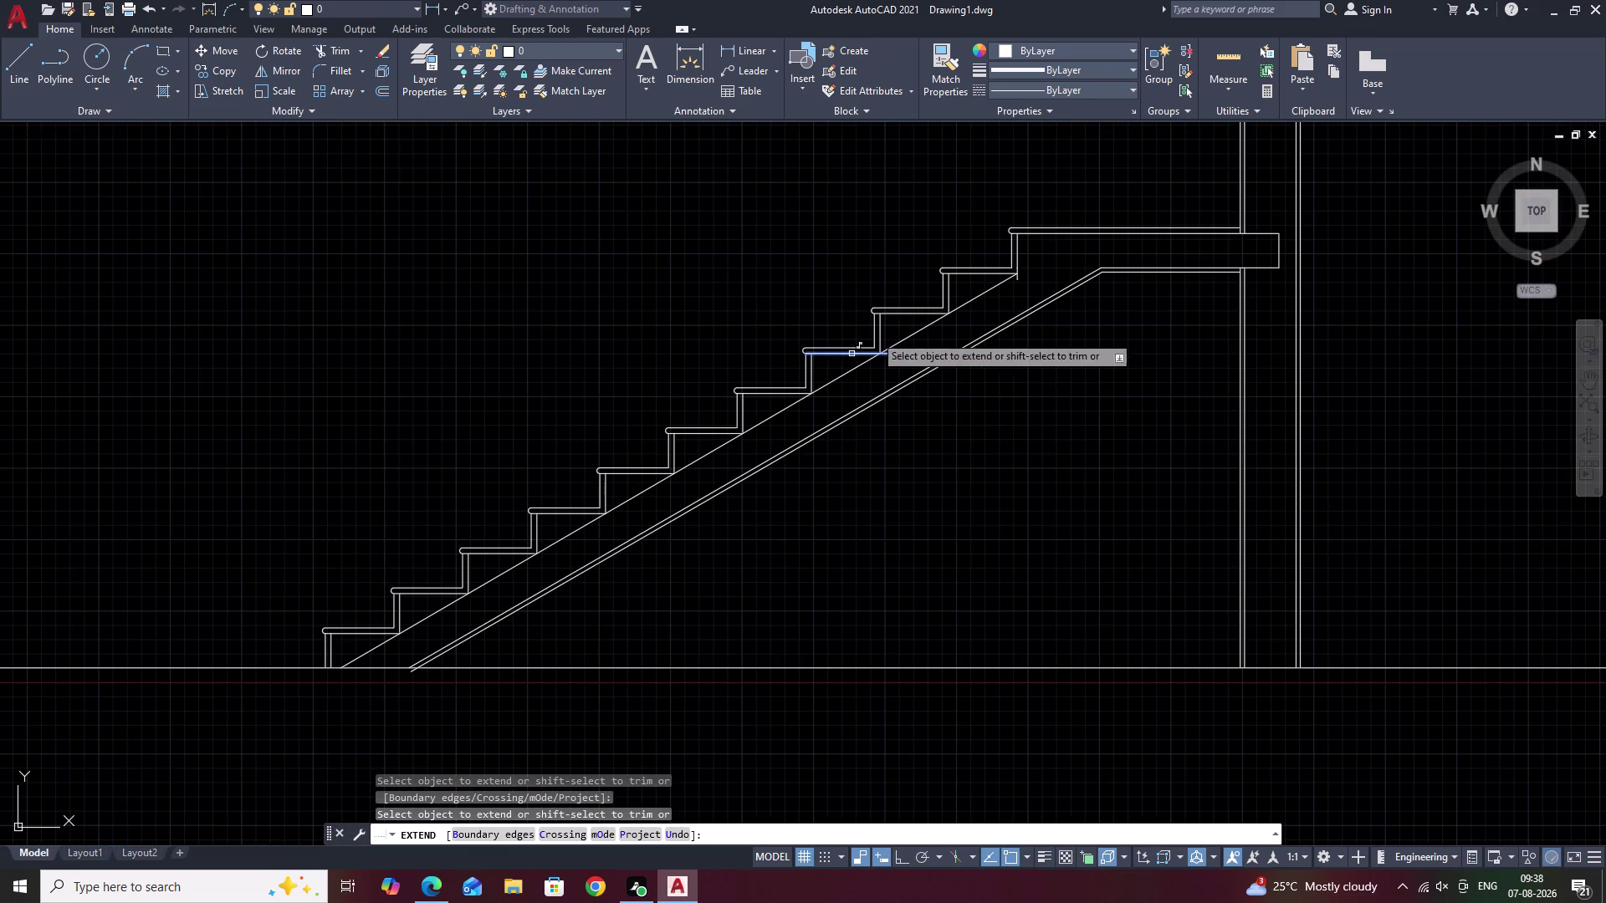
key(Escape)
scroll(up, 3)
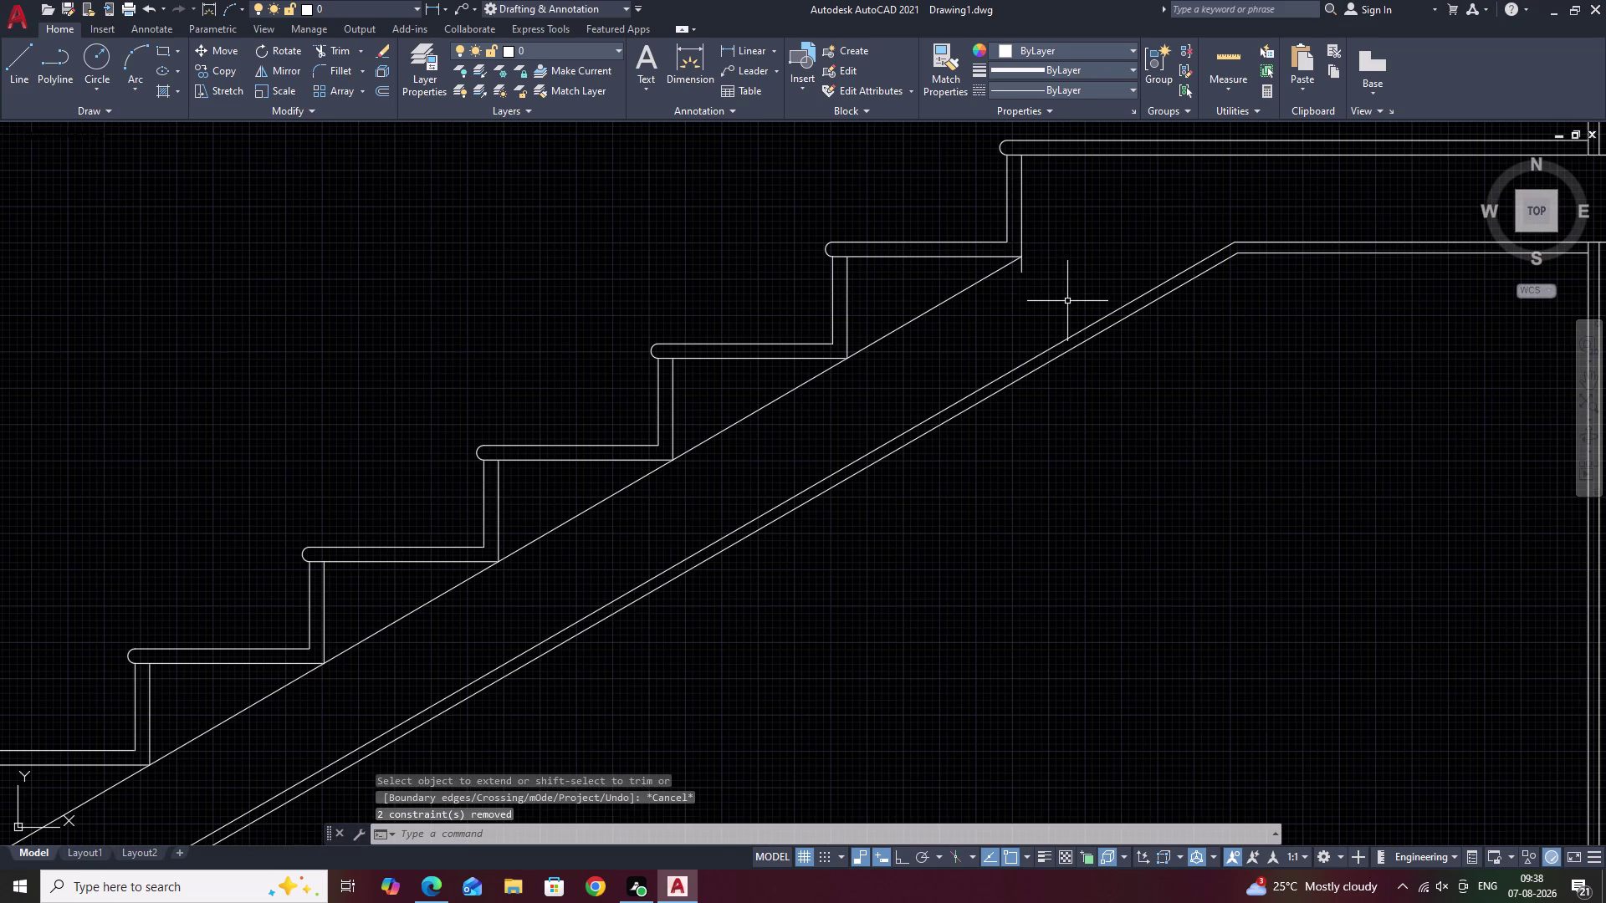
Trim the waist line's overshoot at the top riser.
text(TR)
key(space)
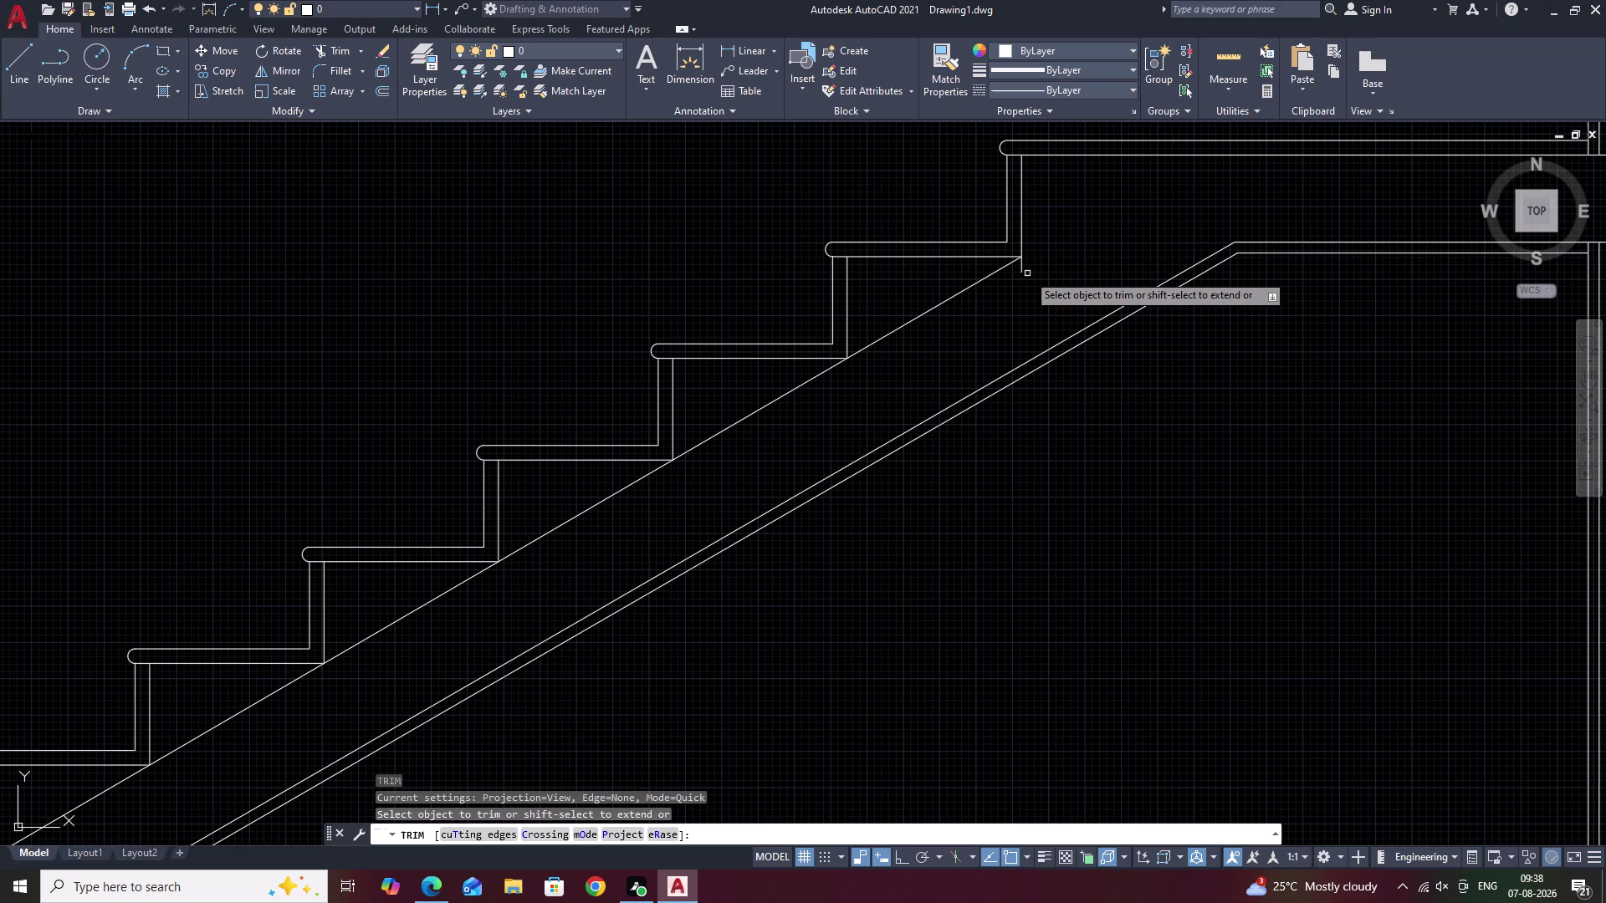
click(1020, 269)
key(Escape)
scroll(down, 3)
middle_drag(1133, 355, 1089, 414)
middle_drag(897, 524, 1038, 478)
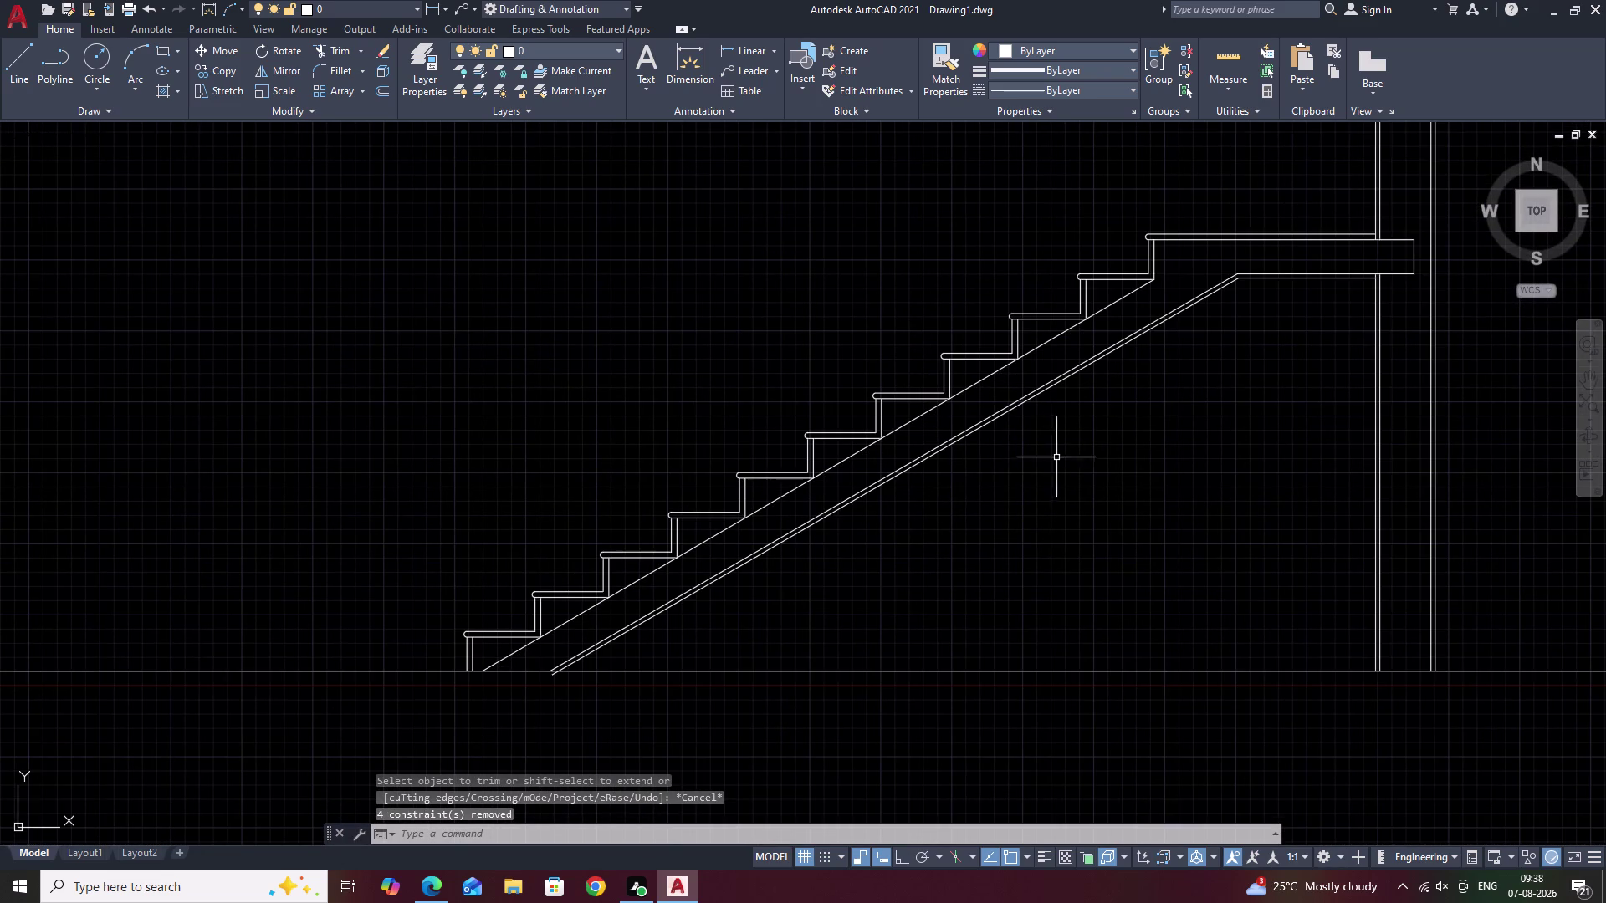
middle_drag(1056, 457, 958, 515)
middle_click(1073, 471)
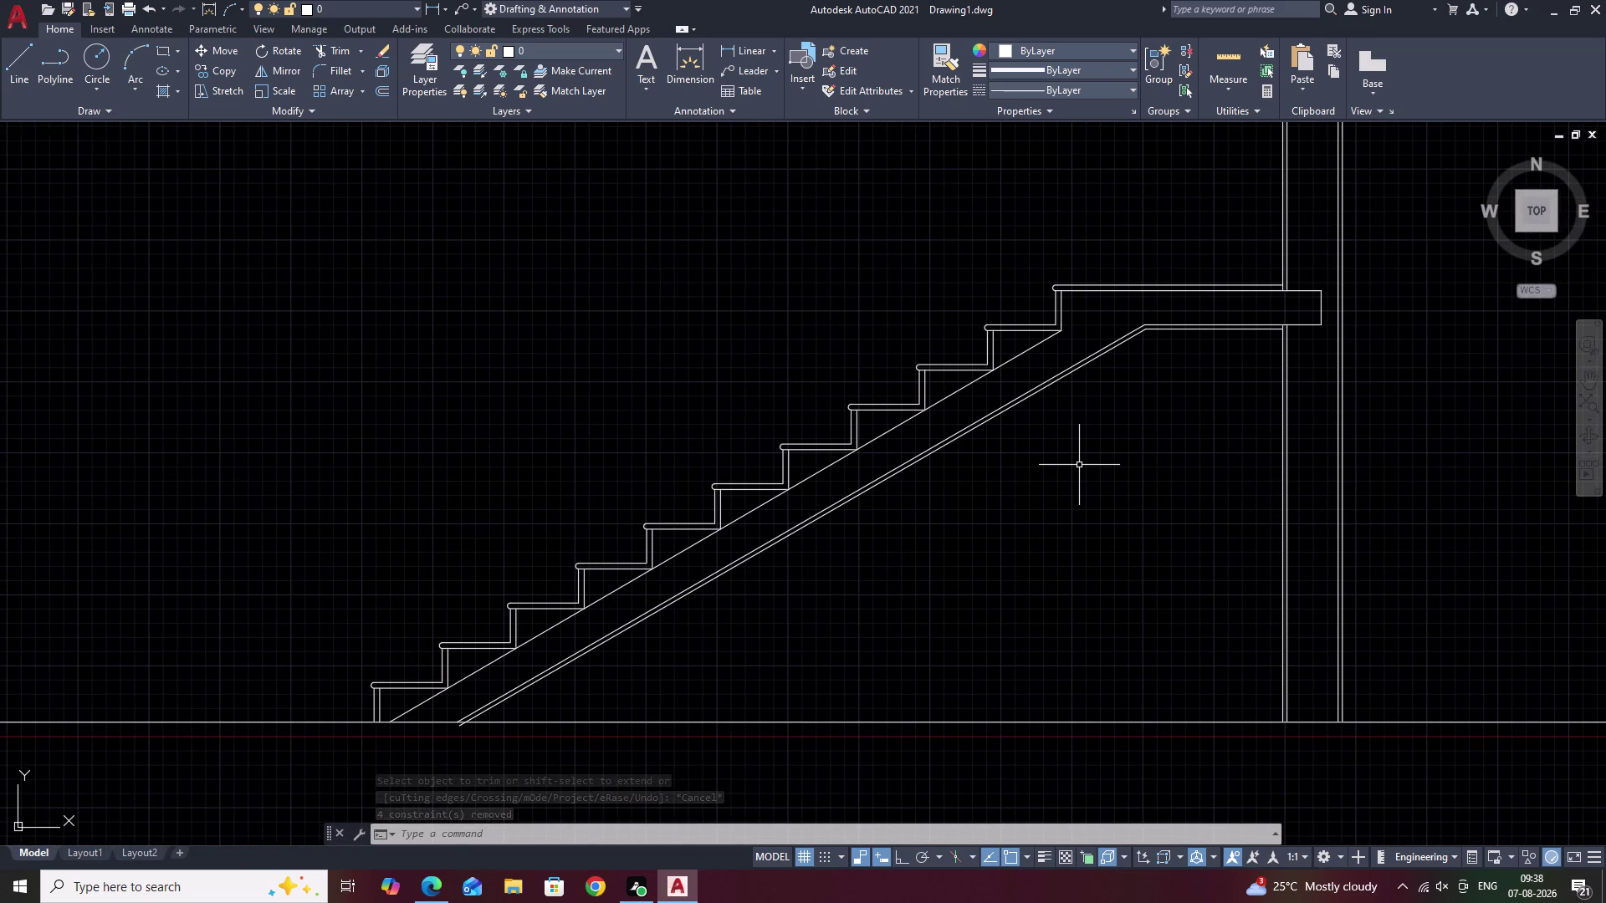
middle_drag(1053, 491, 1226, 484)
middle_drag(561, 478, 762, 469)
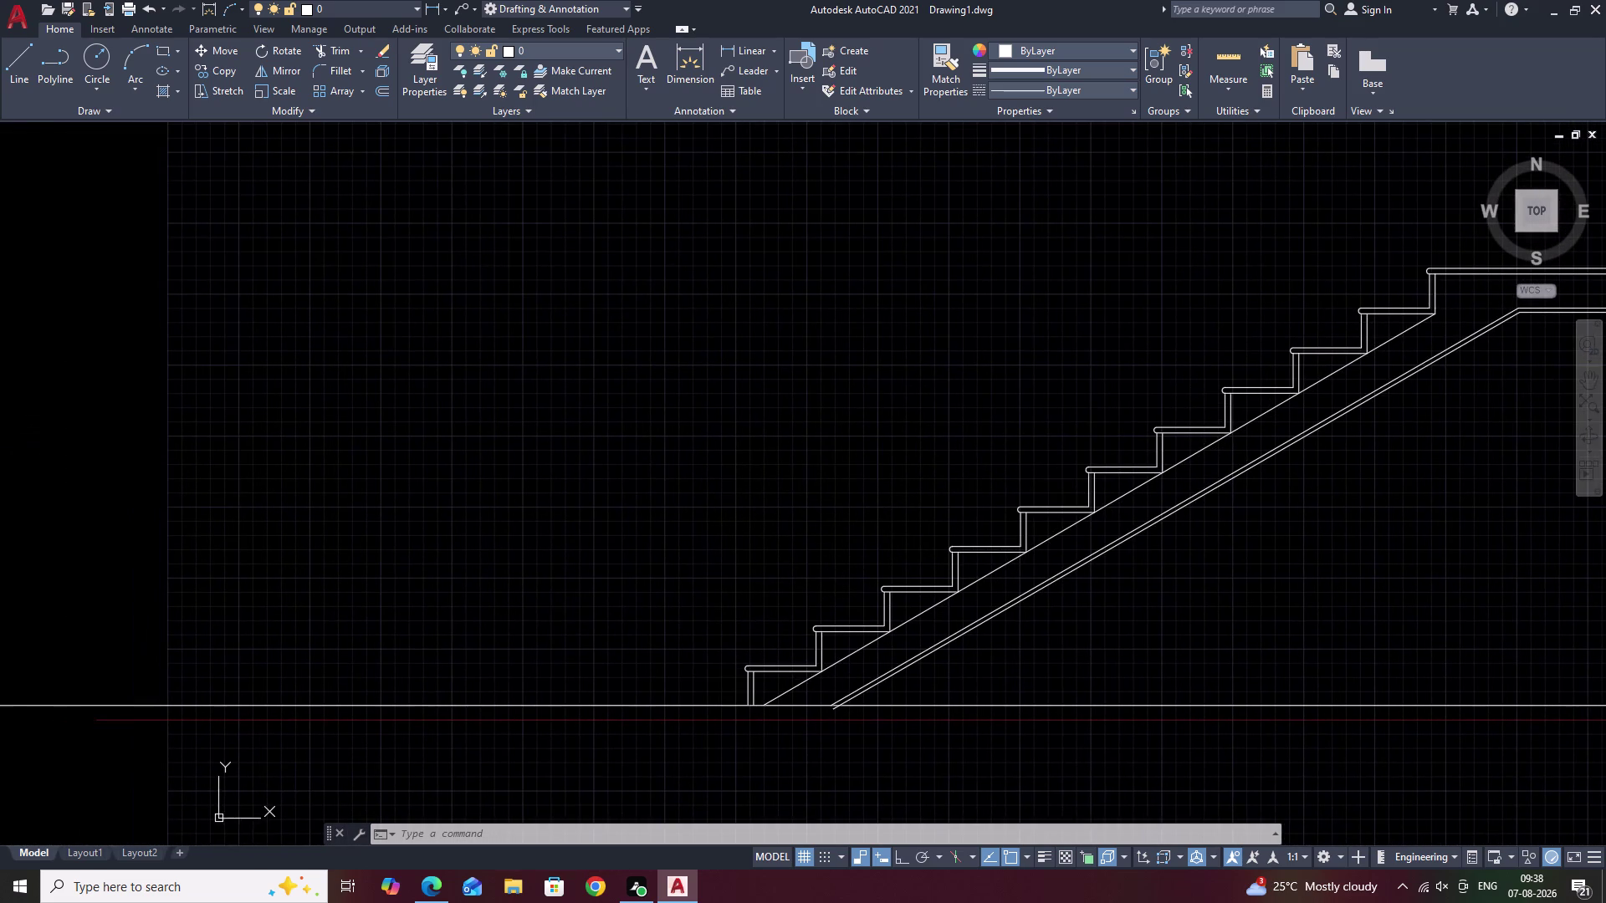
Start a line left of the stairs with Ortho toggled, then cancel it.
text(L)
key(space)
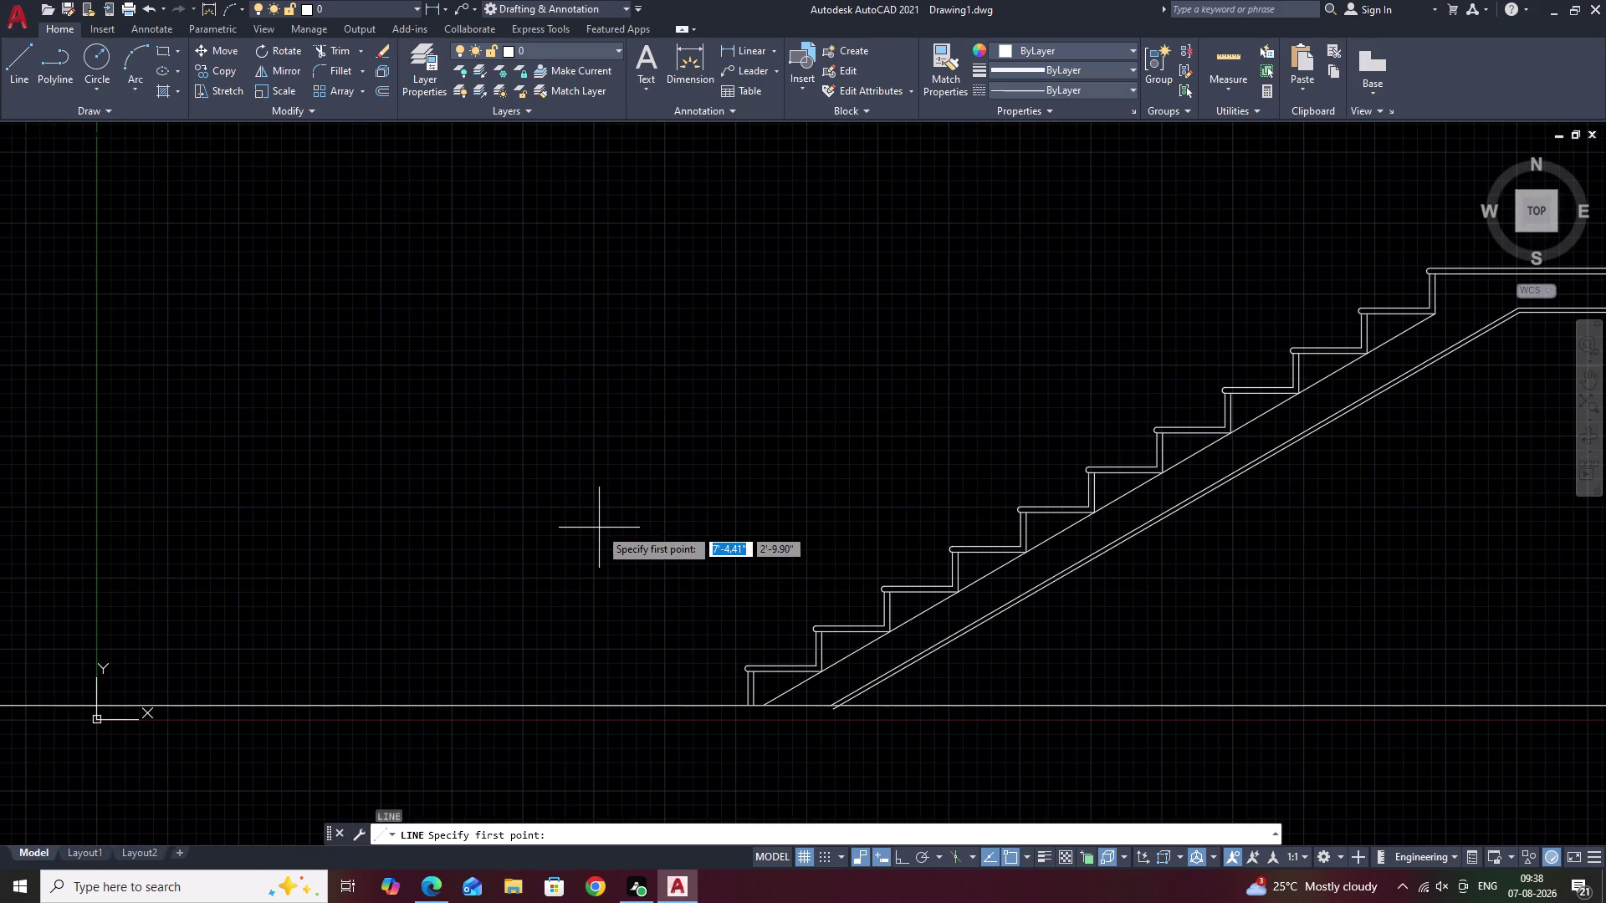
click(448, 576)
key(F8)
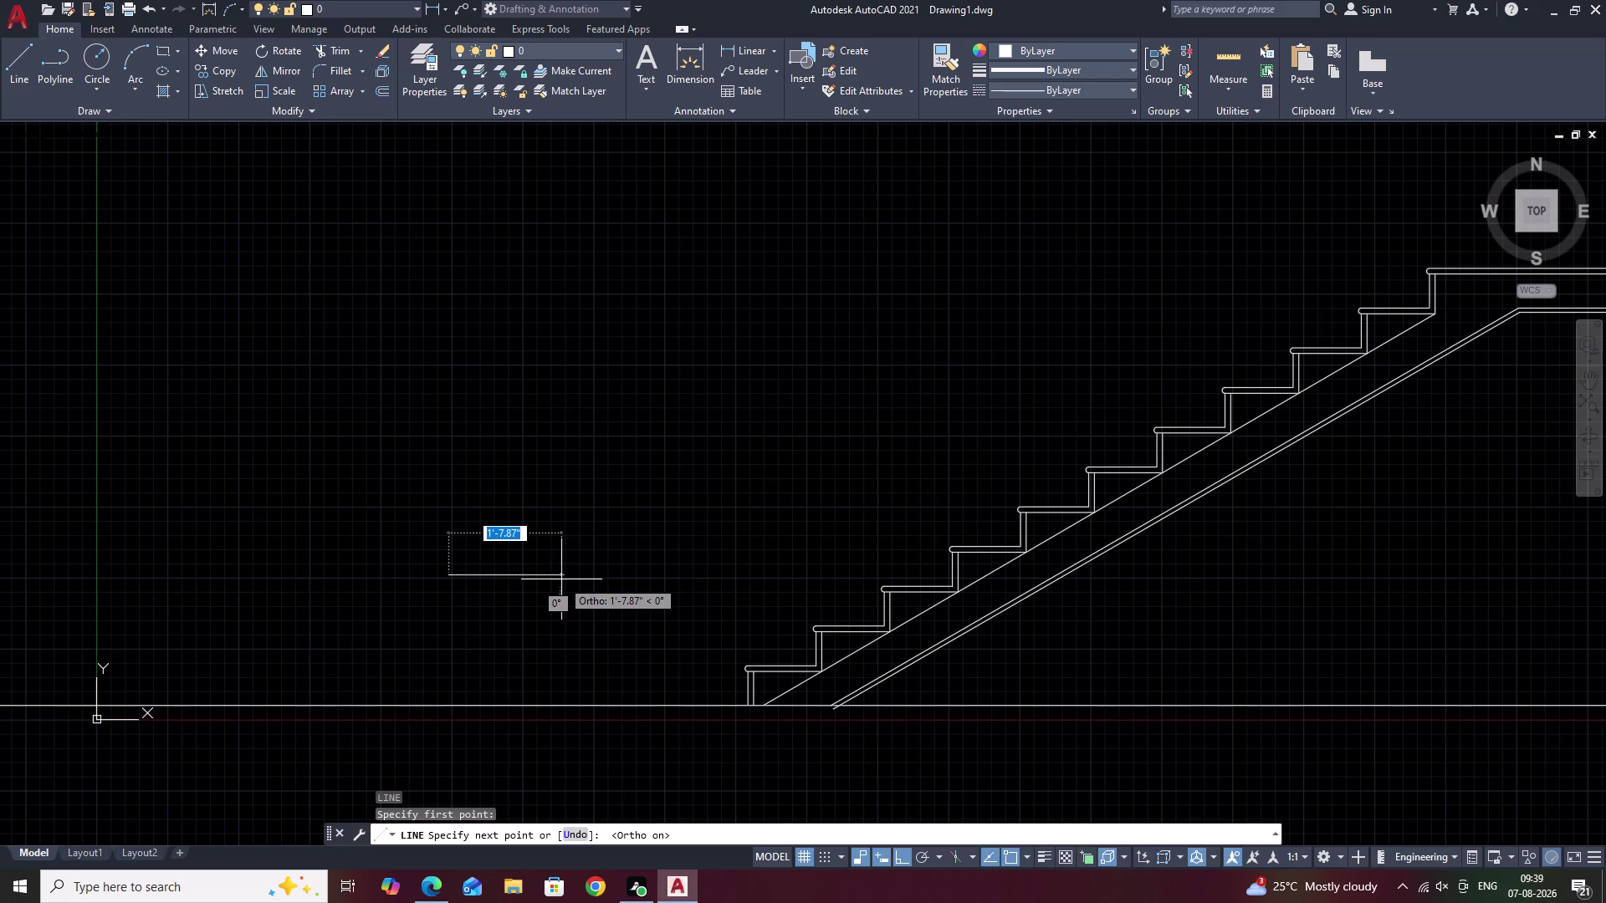
key(Escape)
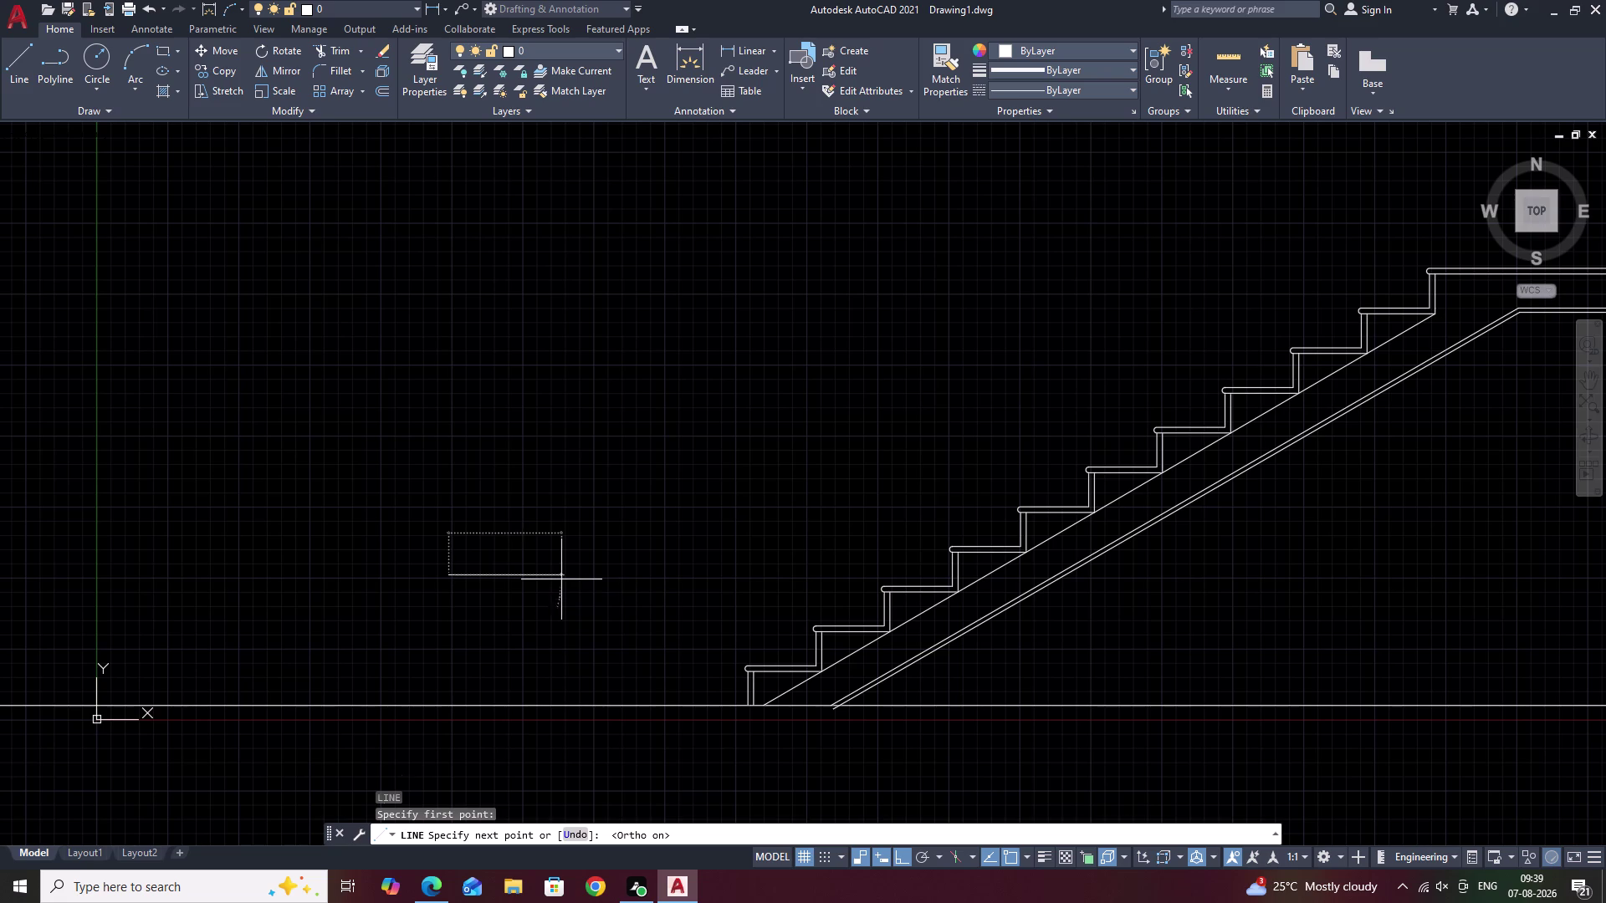
Trim the waist line's tail below the ground line.
middle_drag(1031, 694, 1026, 535)
scroll(up, 3)
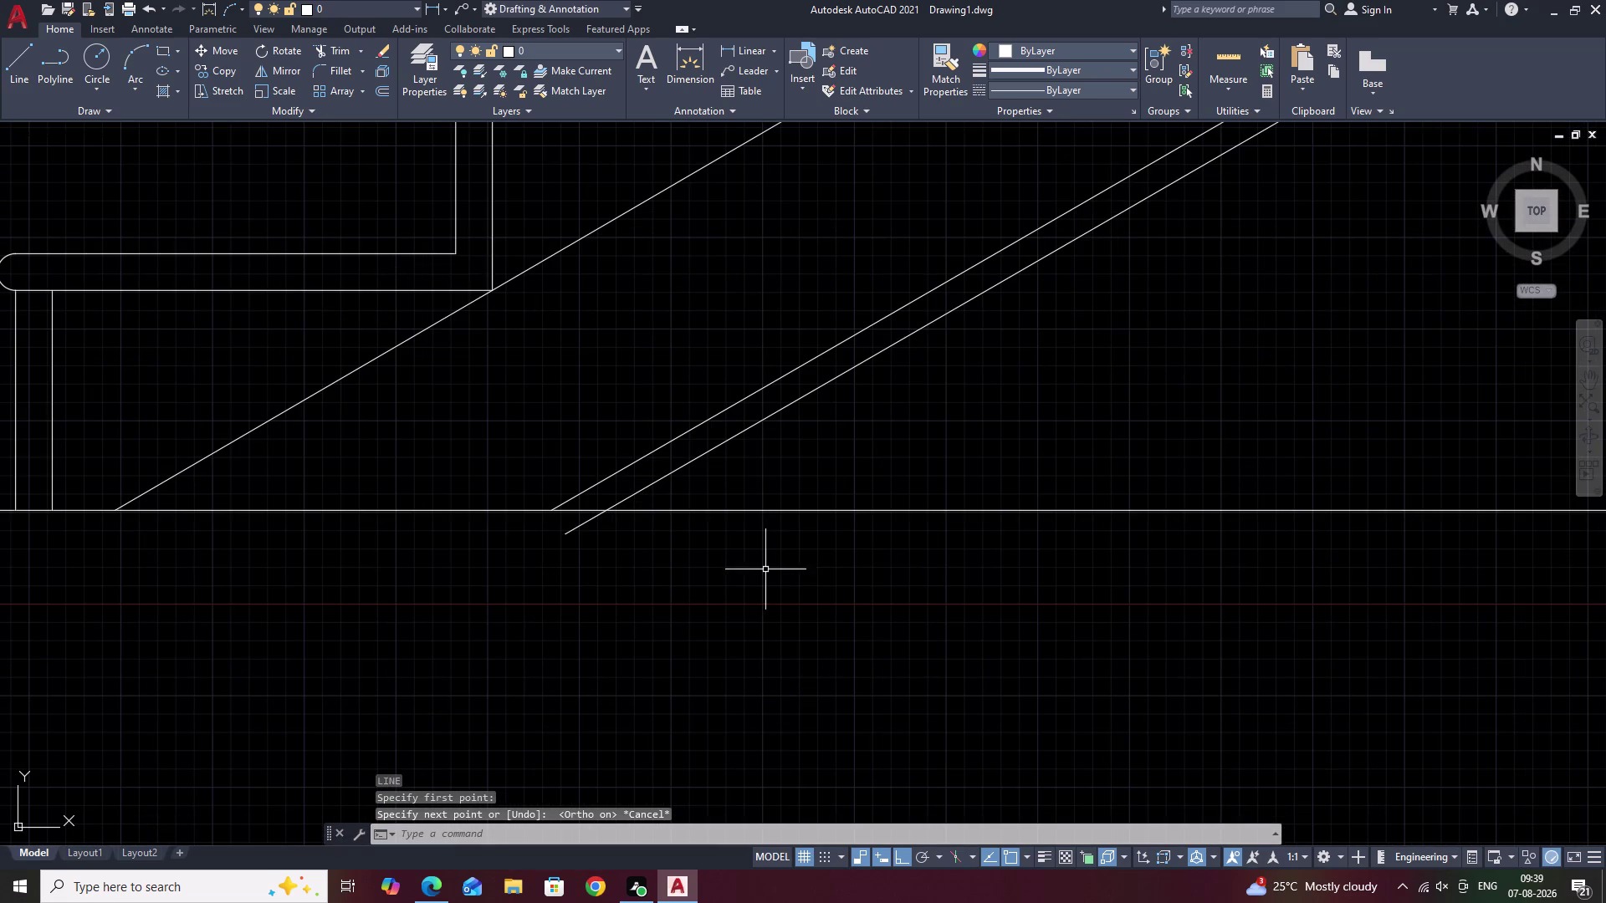
text(TR)
key(space)
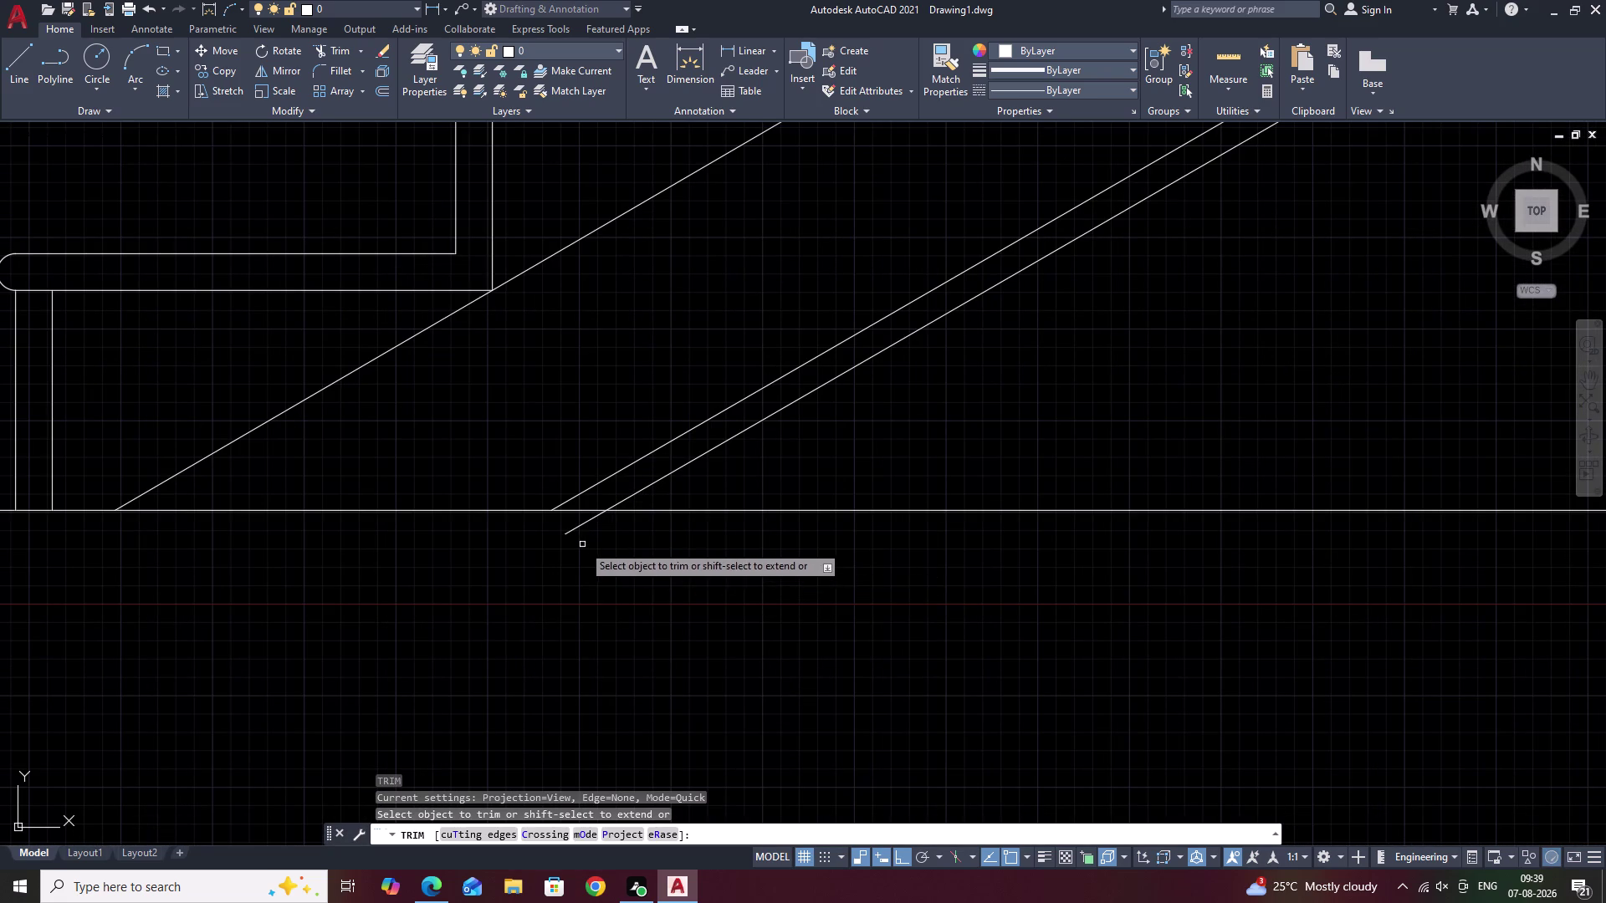
click(589, 521)
key(Escape)
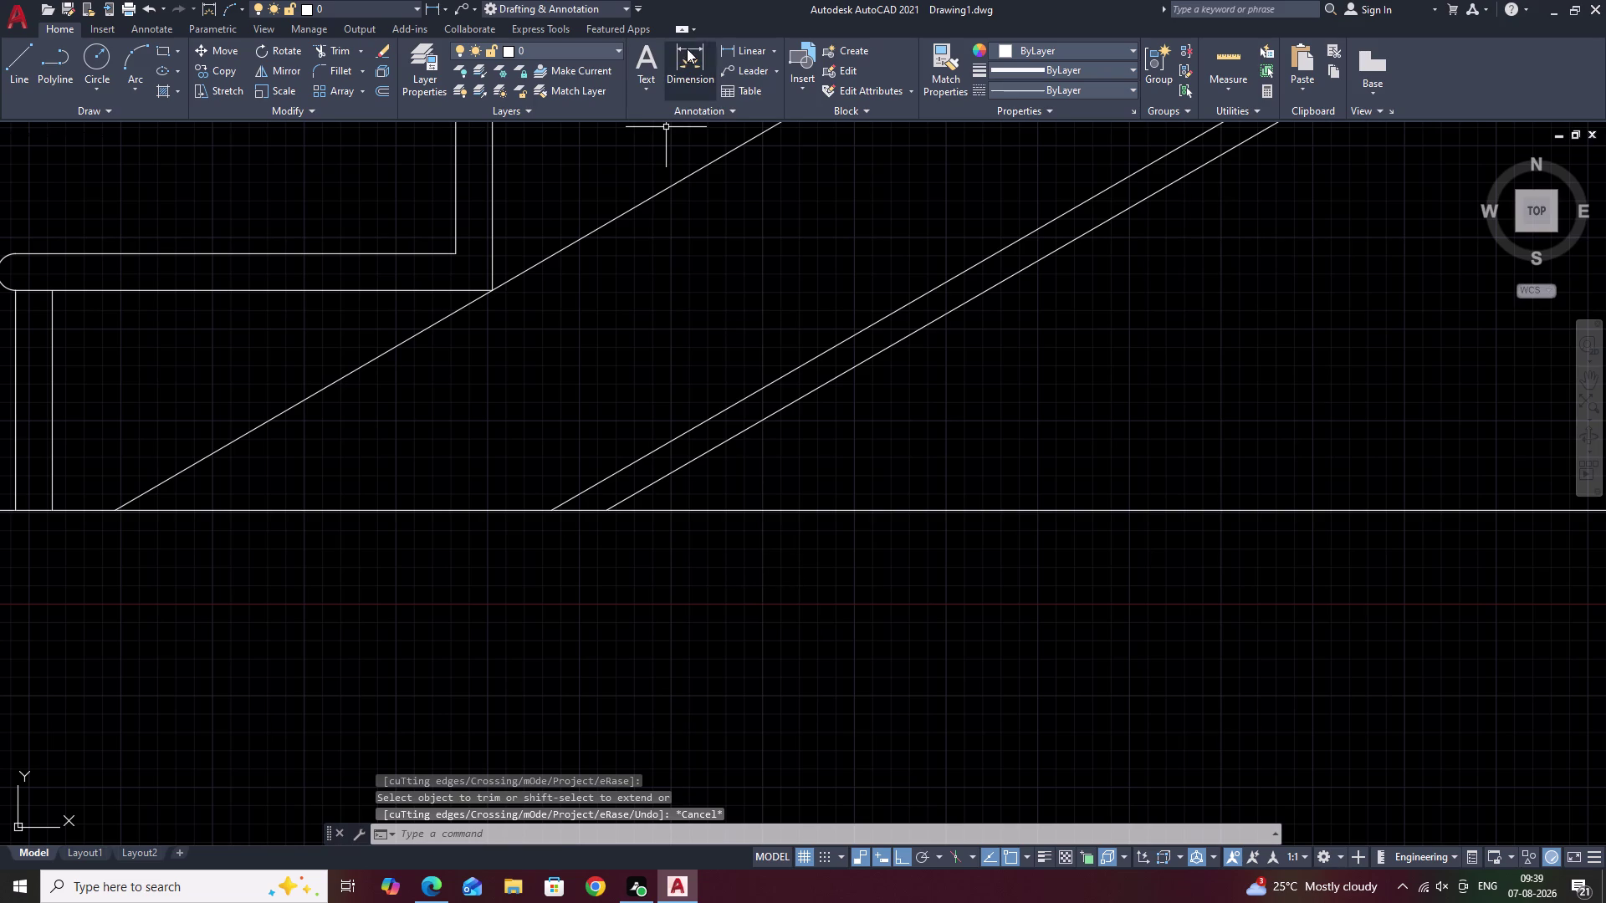
click(773, 53)
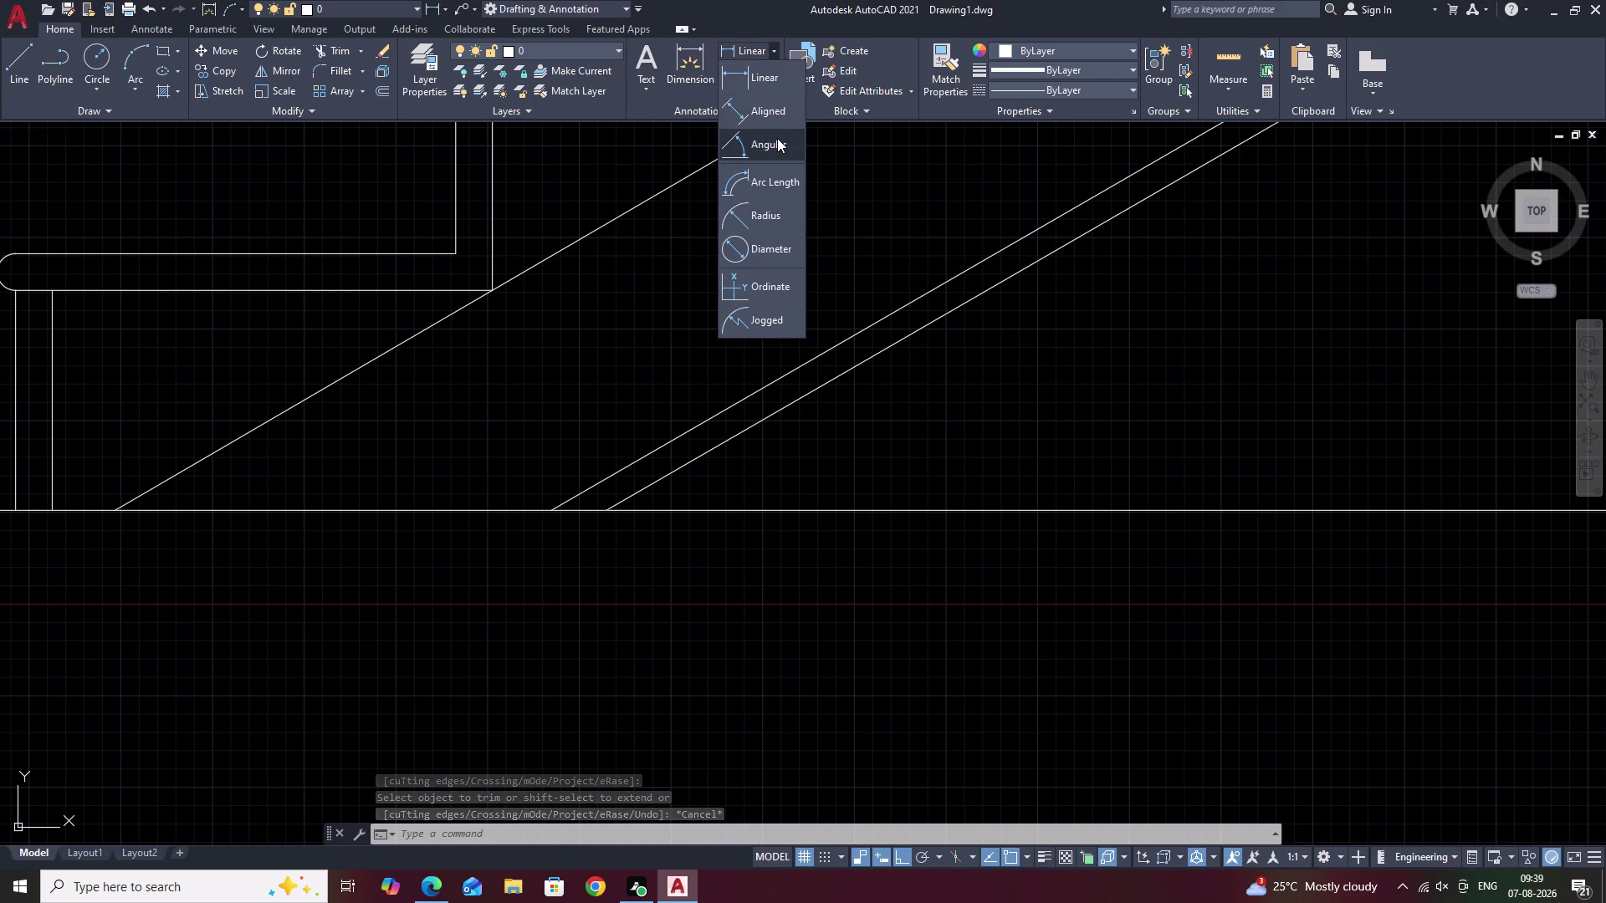
click(777, 140)
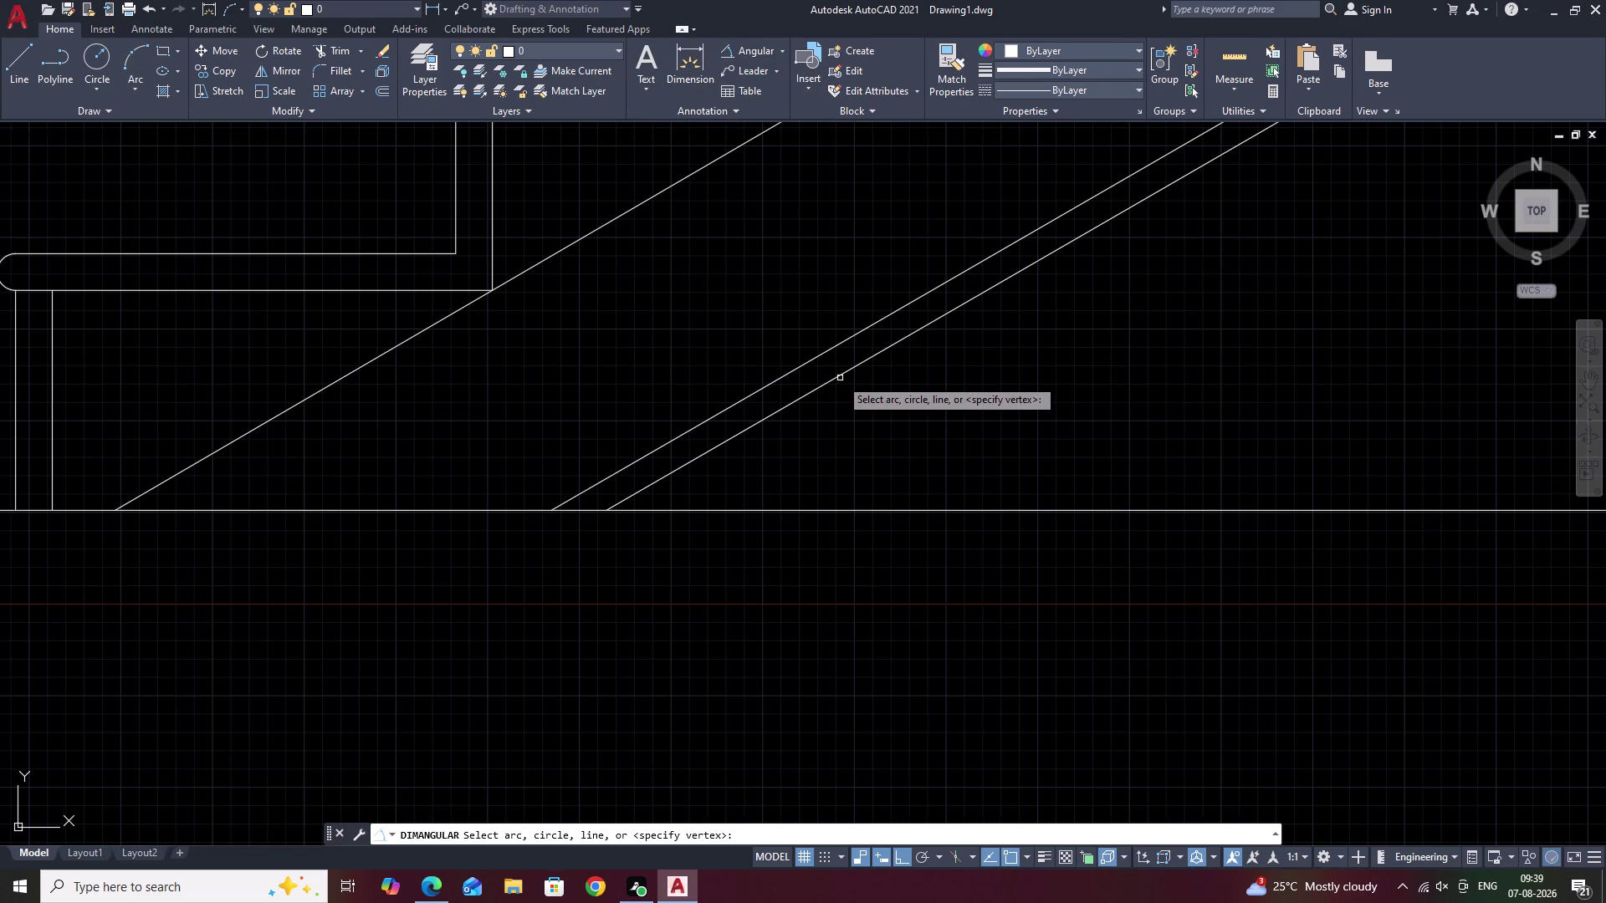
click(834, 378)
click(891, 508)
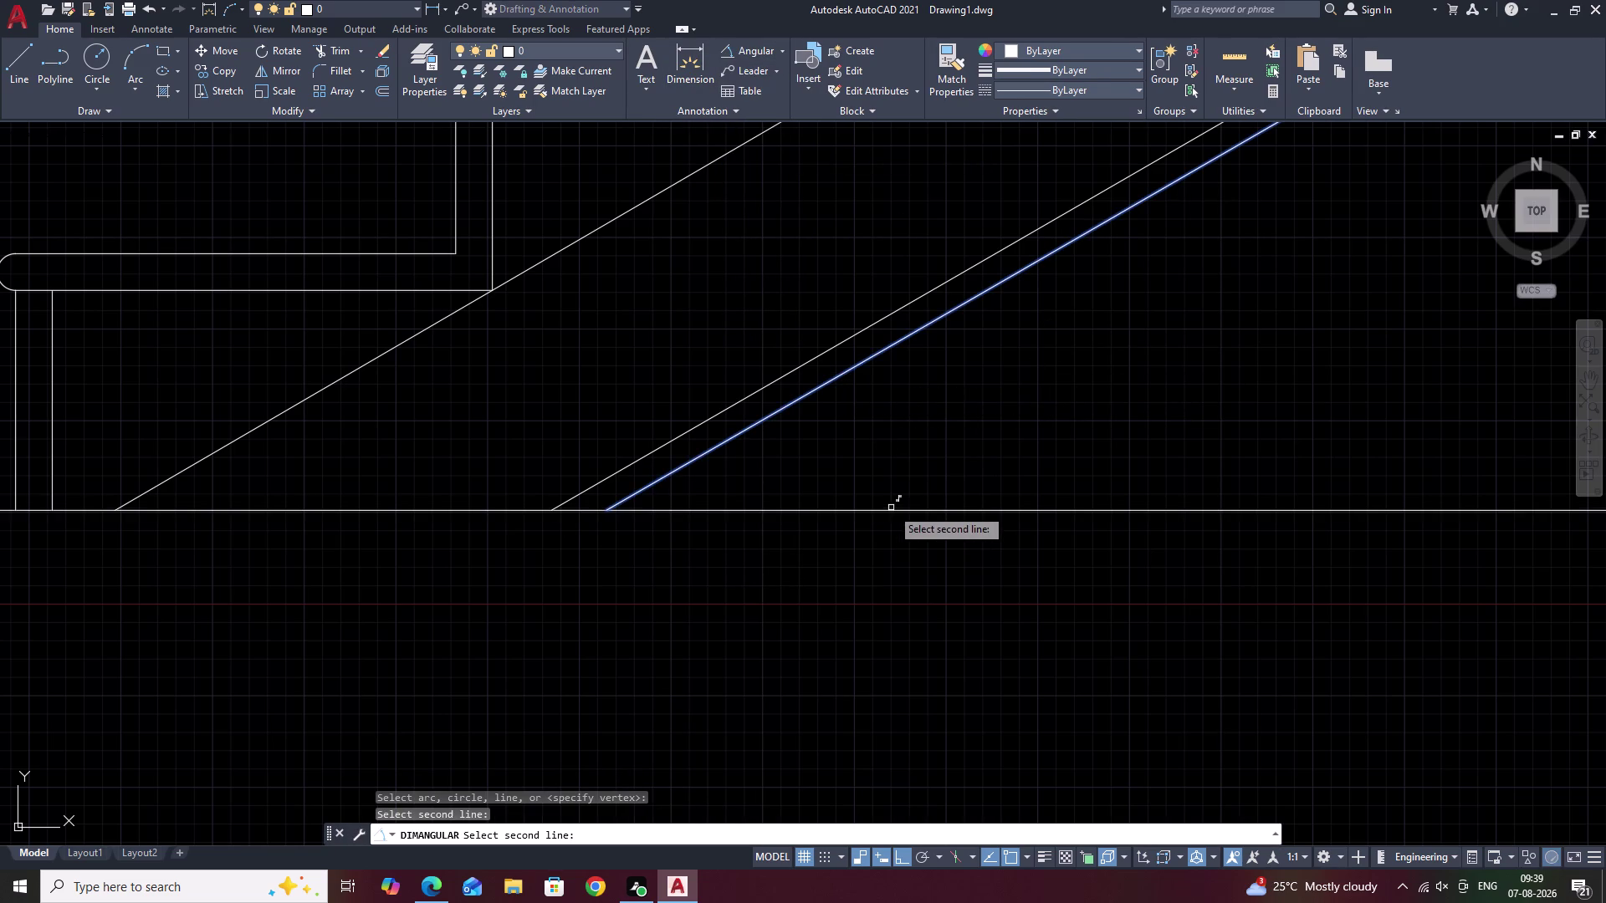
click(899, 511)
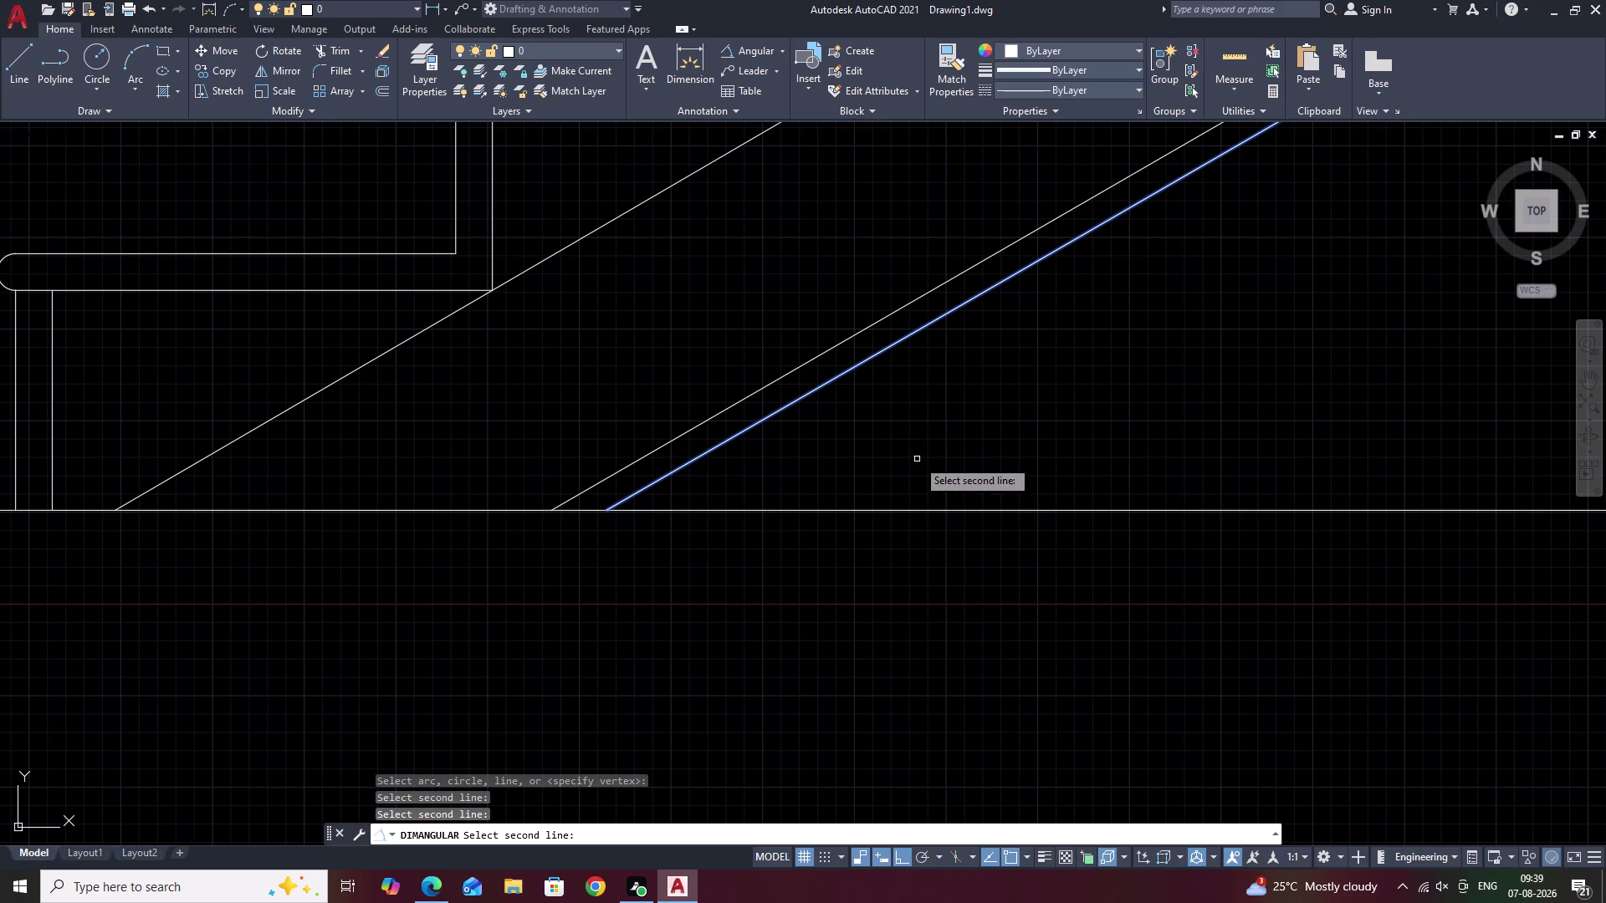
double_click(904, 509)
scroll(down, 3)
scroll(down, 3)
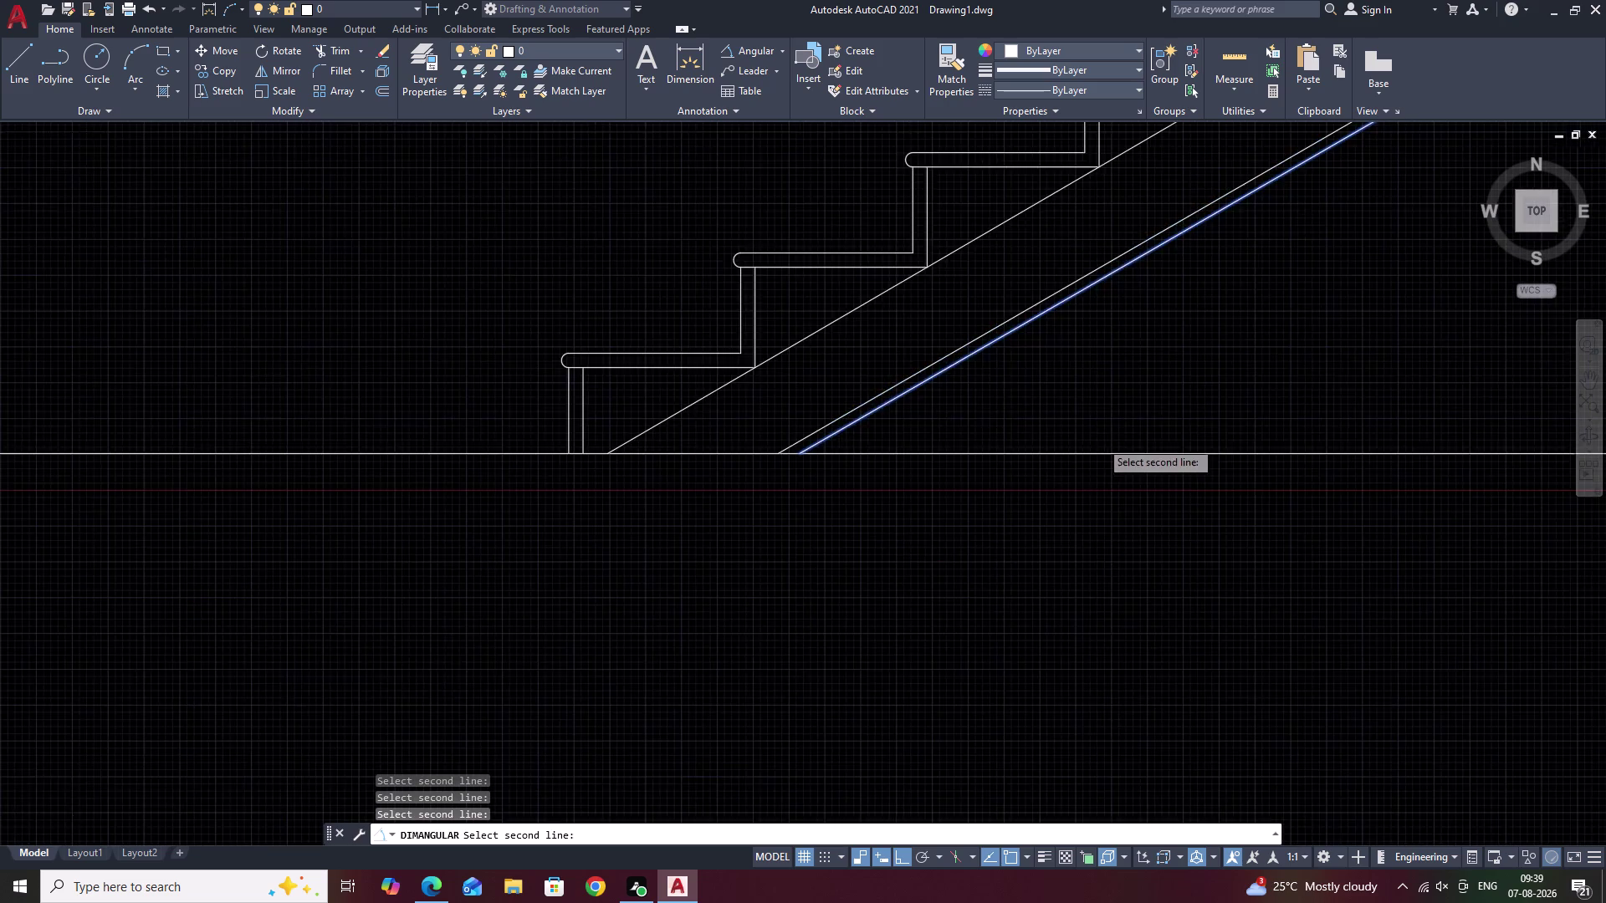
middle_drag(1141, 422, 965, 478)
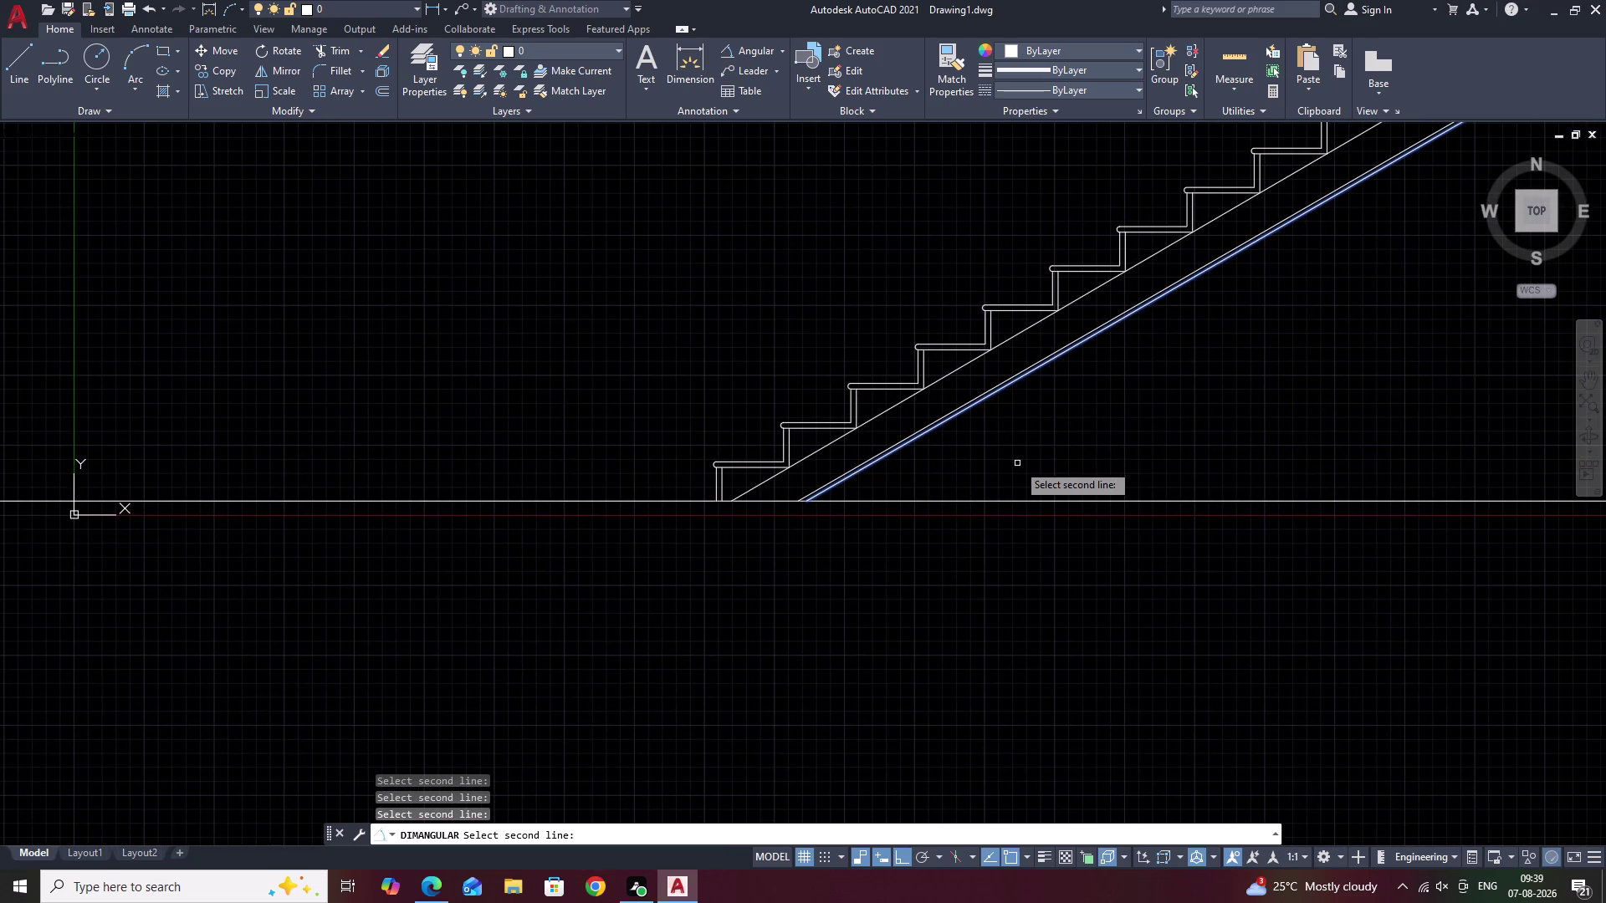
click(932, 498)
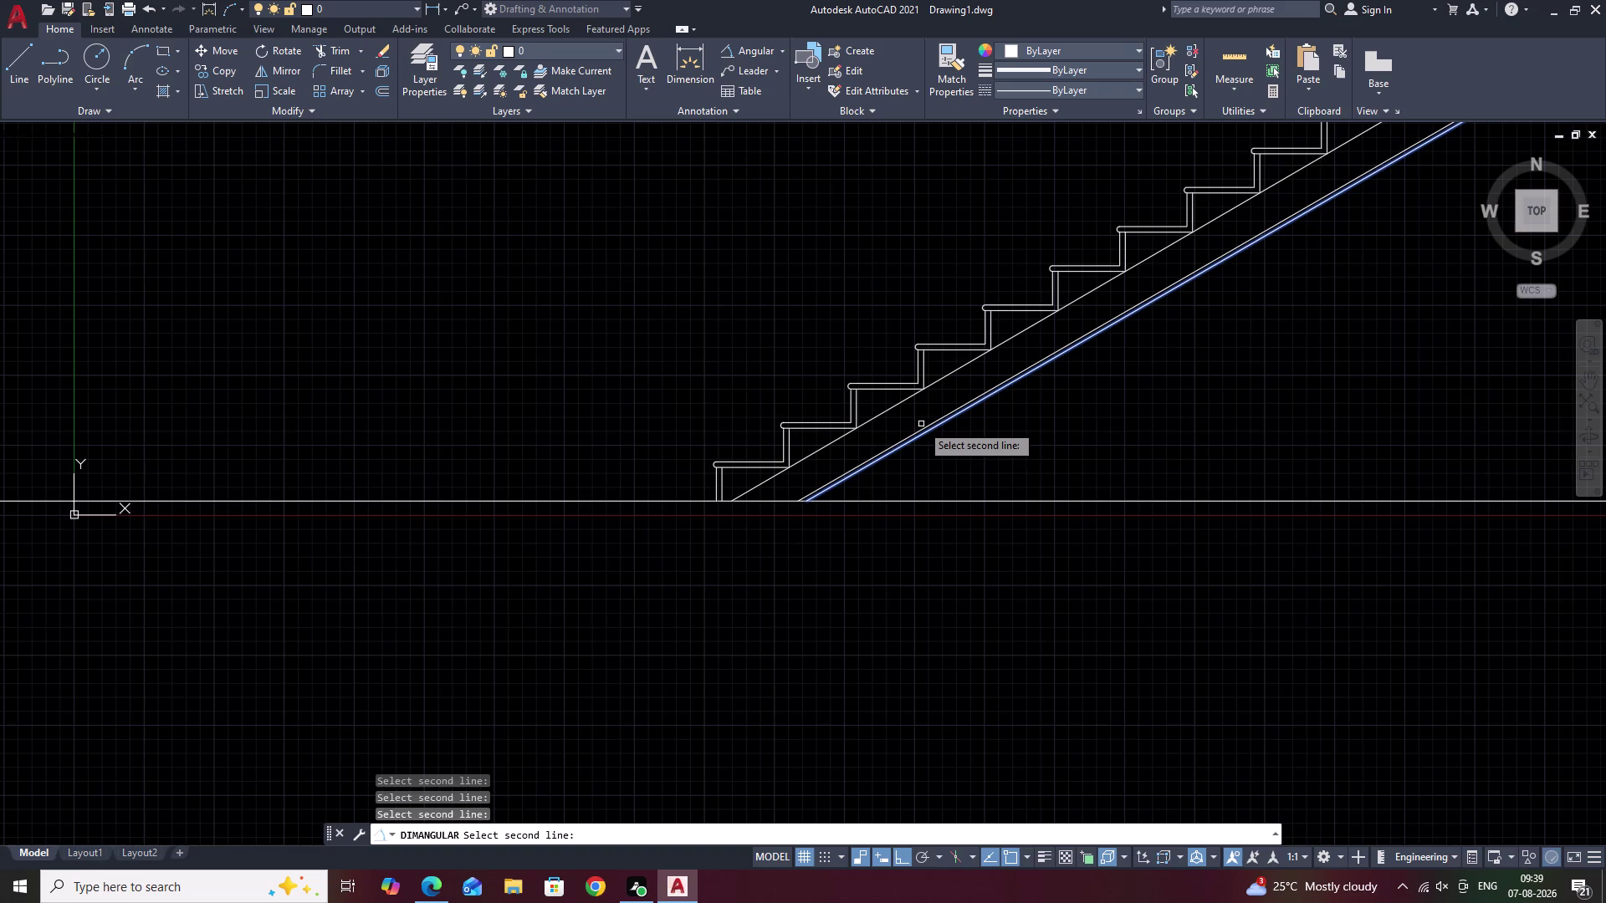
scroll(up, 3)
click(917, 428)
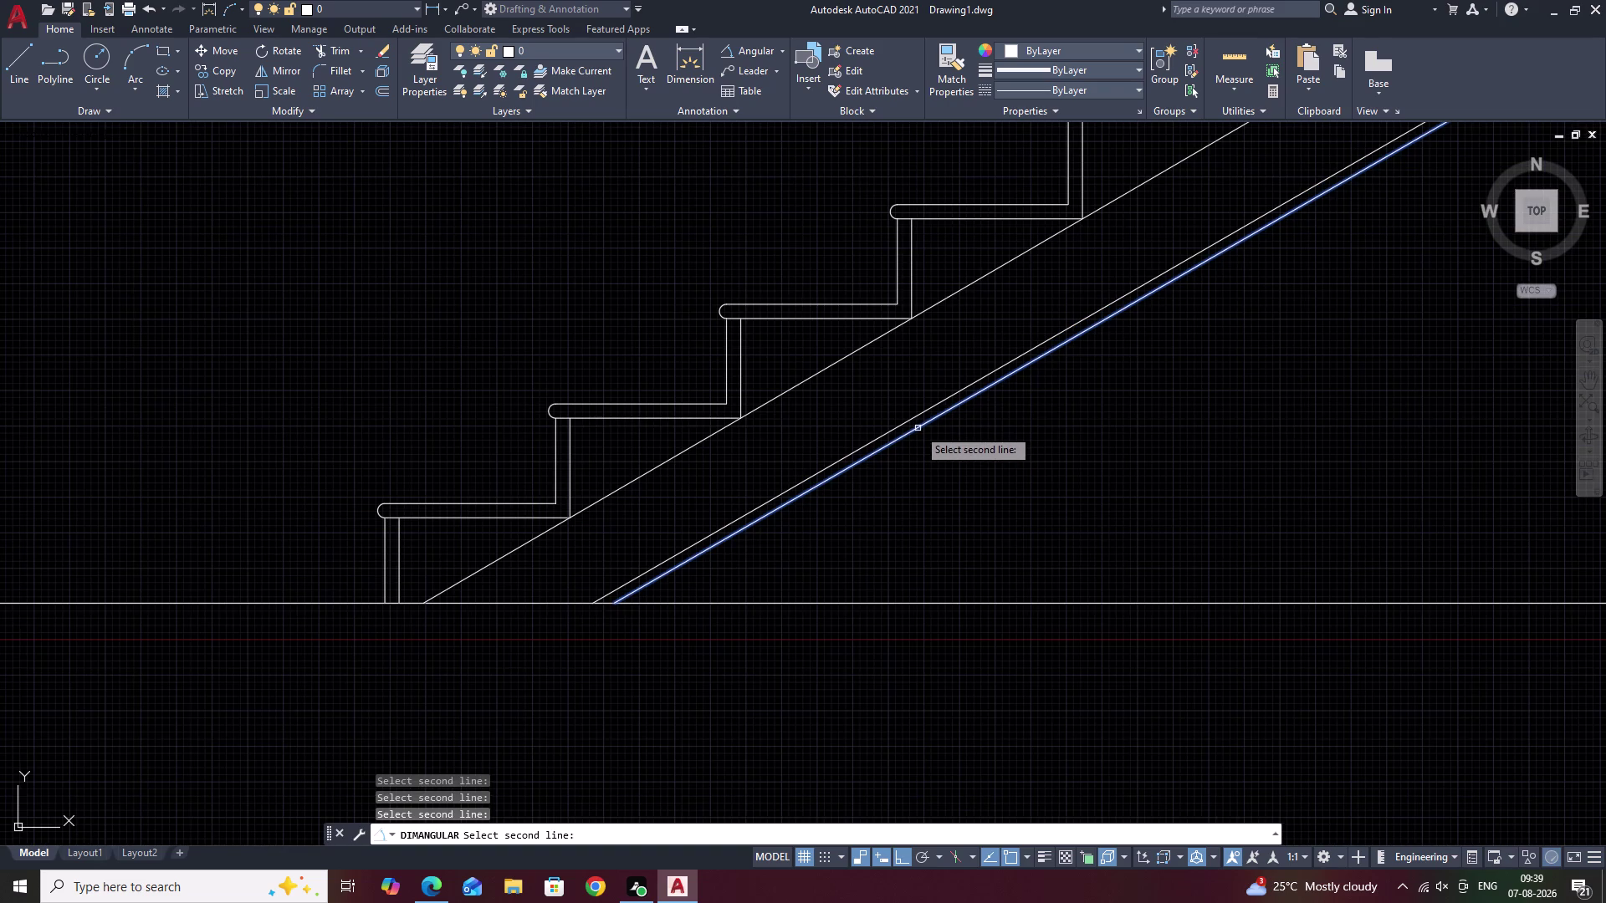
scroll(down, 3)
key(Escape)
scroll(up, 3)
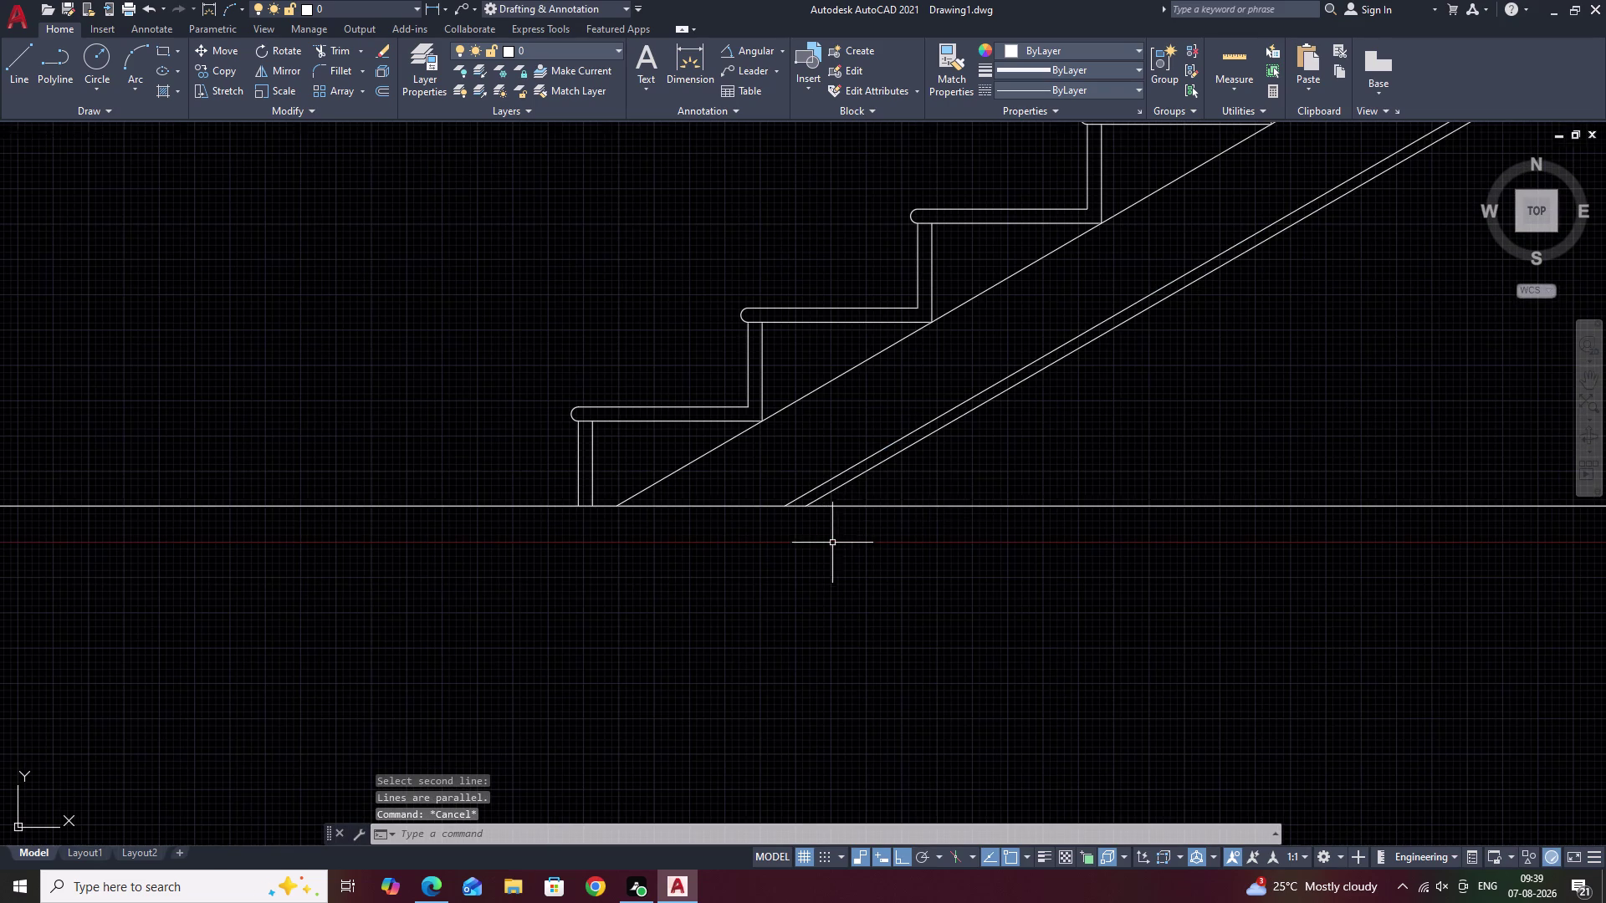
click(969, 505)
text(E)
Erase the endless ground line.
key(space)
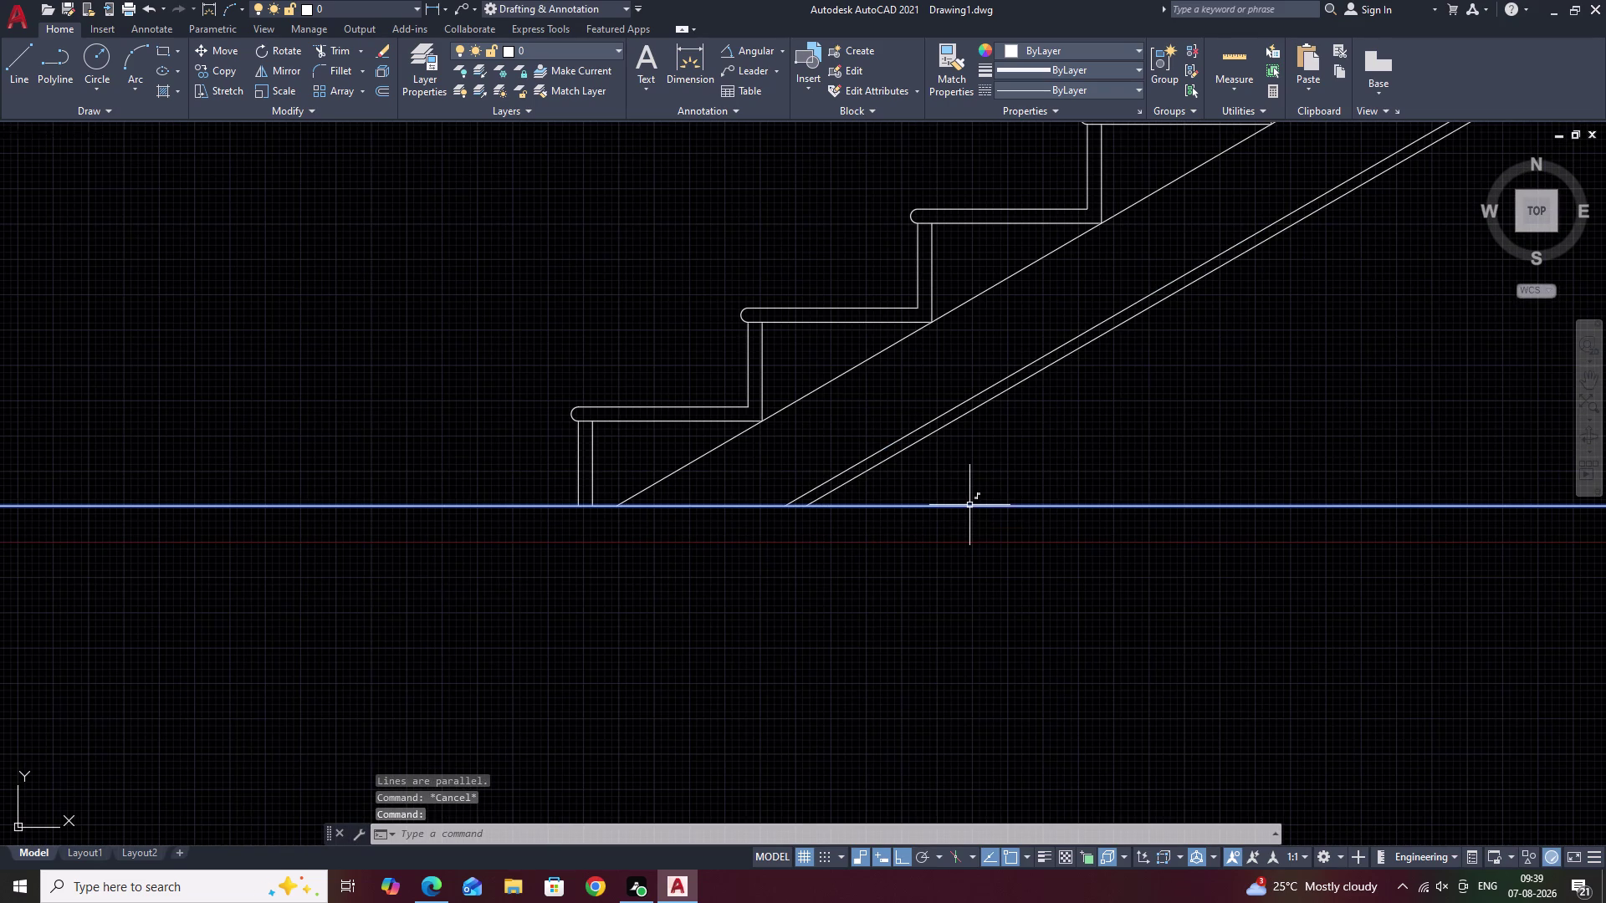
scroll(down, 3)
middle_click(1033, 504)
scroll(down, 3)
middle_drag(1033, 504, 950, 520)
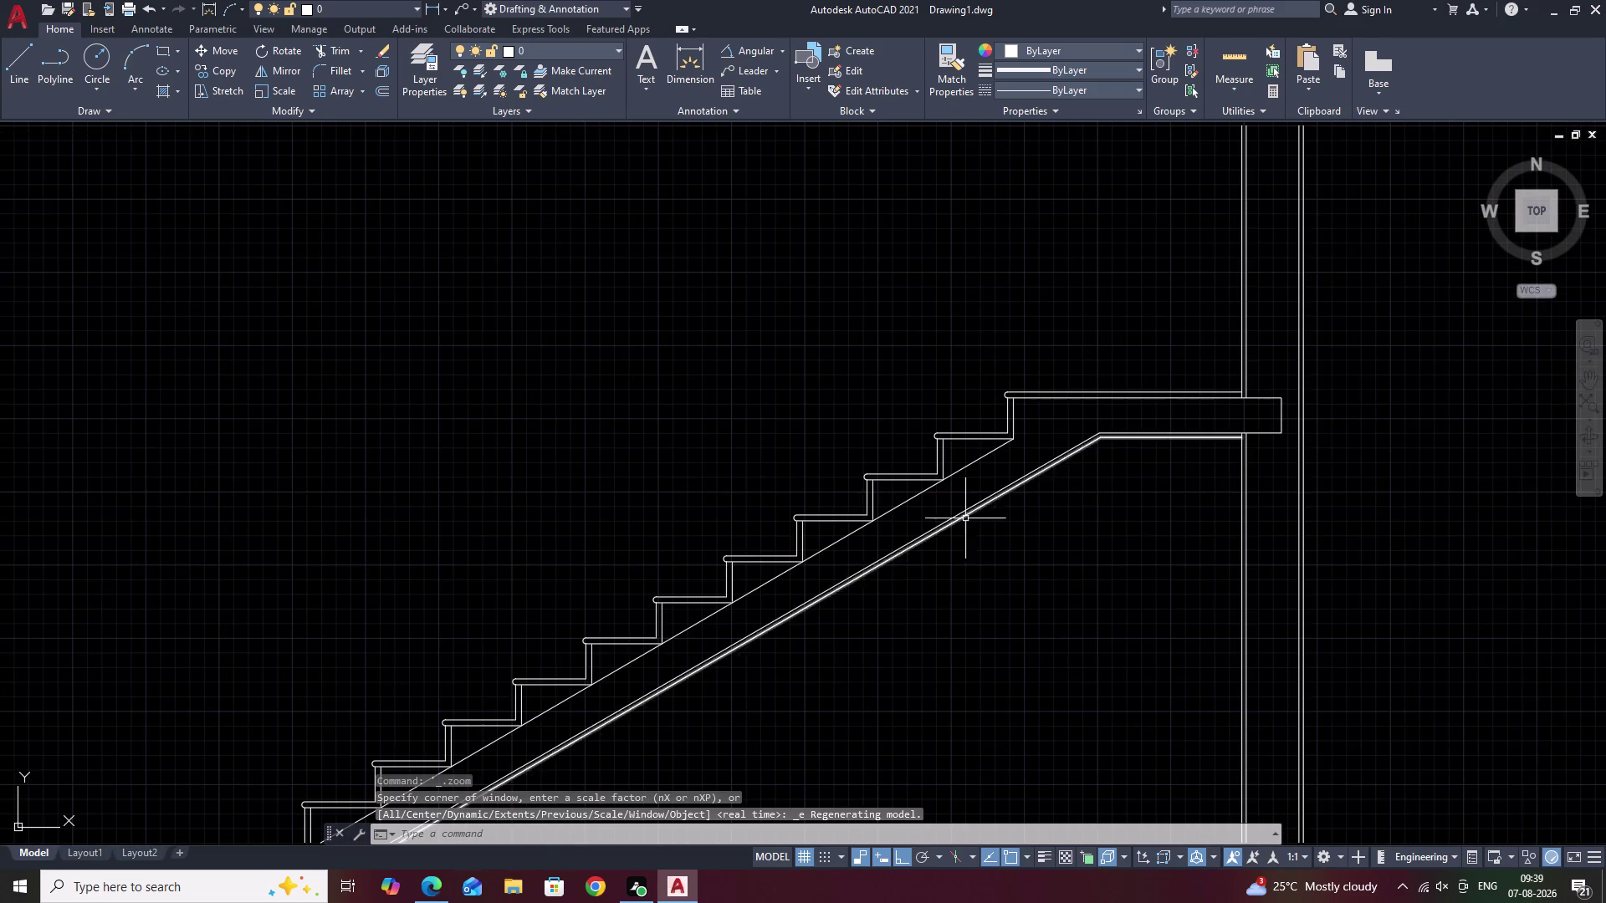
scroll(down, 3)
middle_drag(1044, 526, 1050, 435)
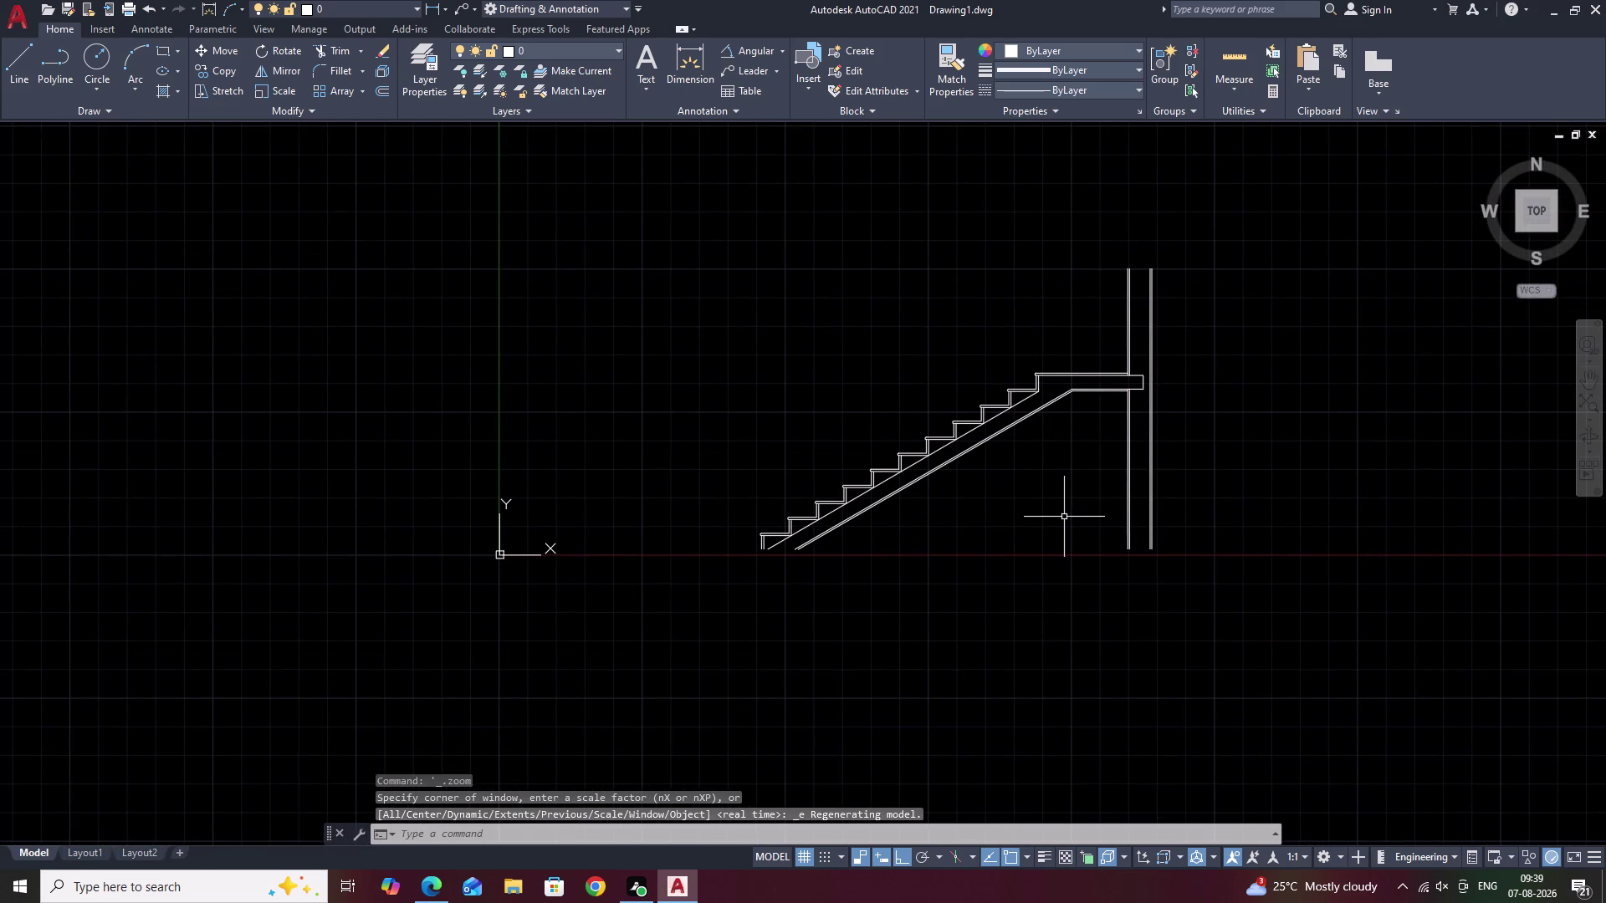
Draw a horizontal ground line from just past the landing wall to beyond the stair's foot.
text(L)
key(space)
scroll(up, 3)
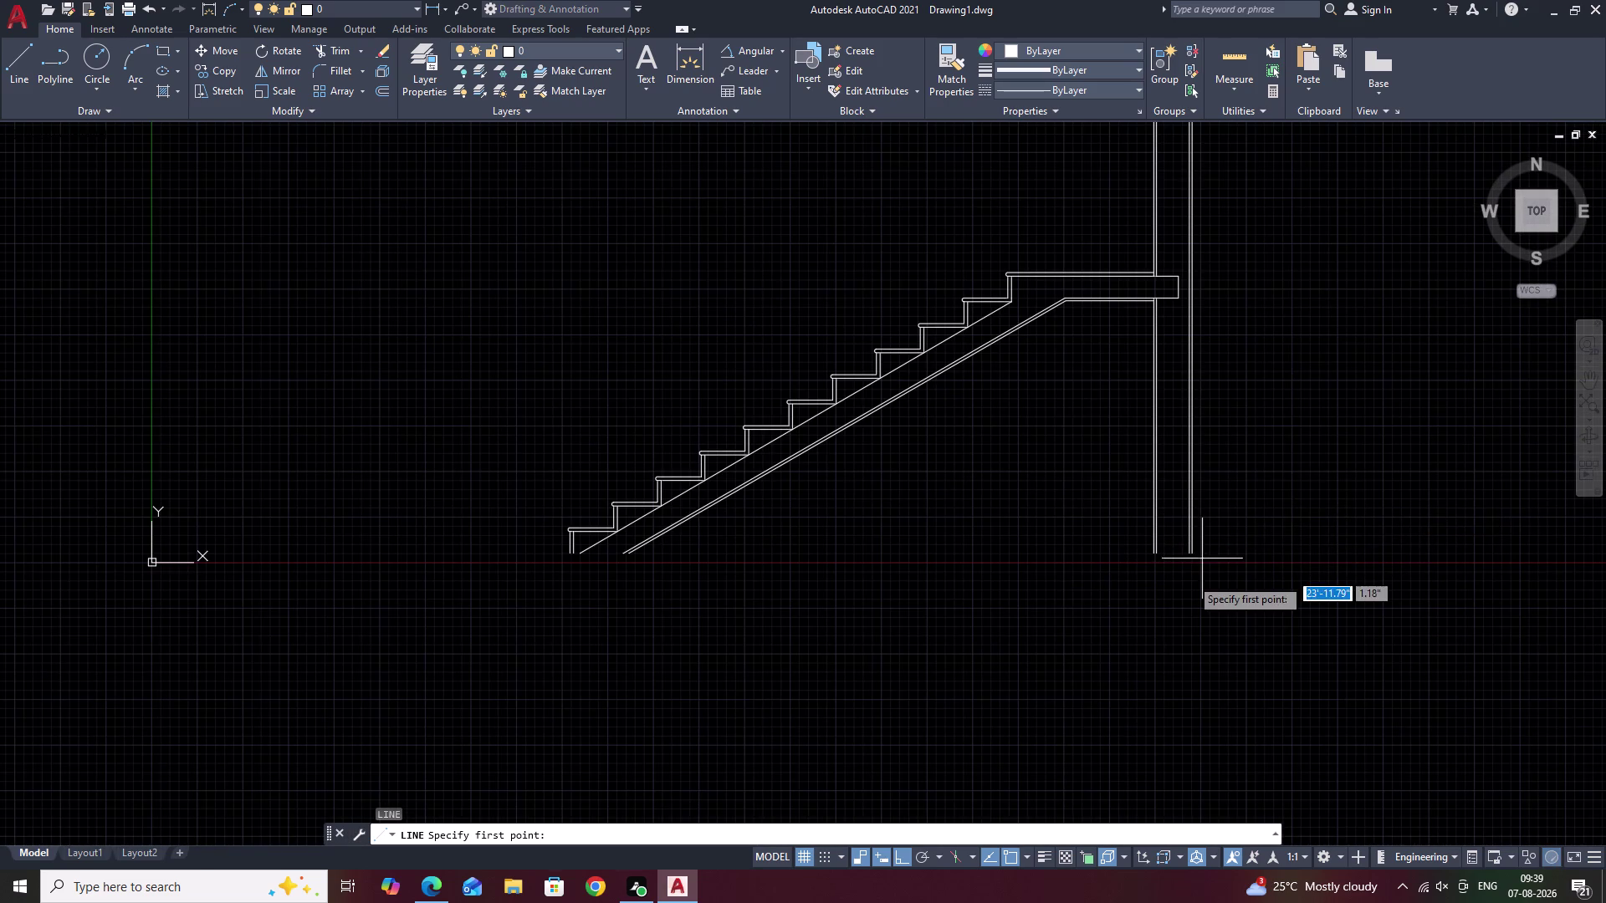
scroll(up, 3)
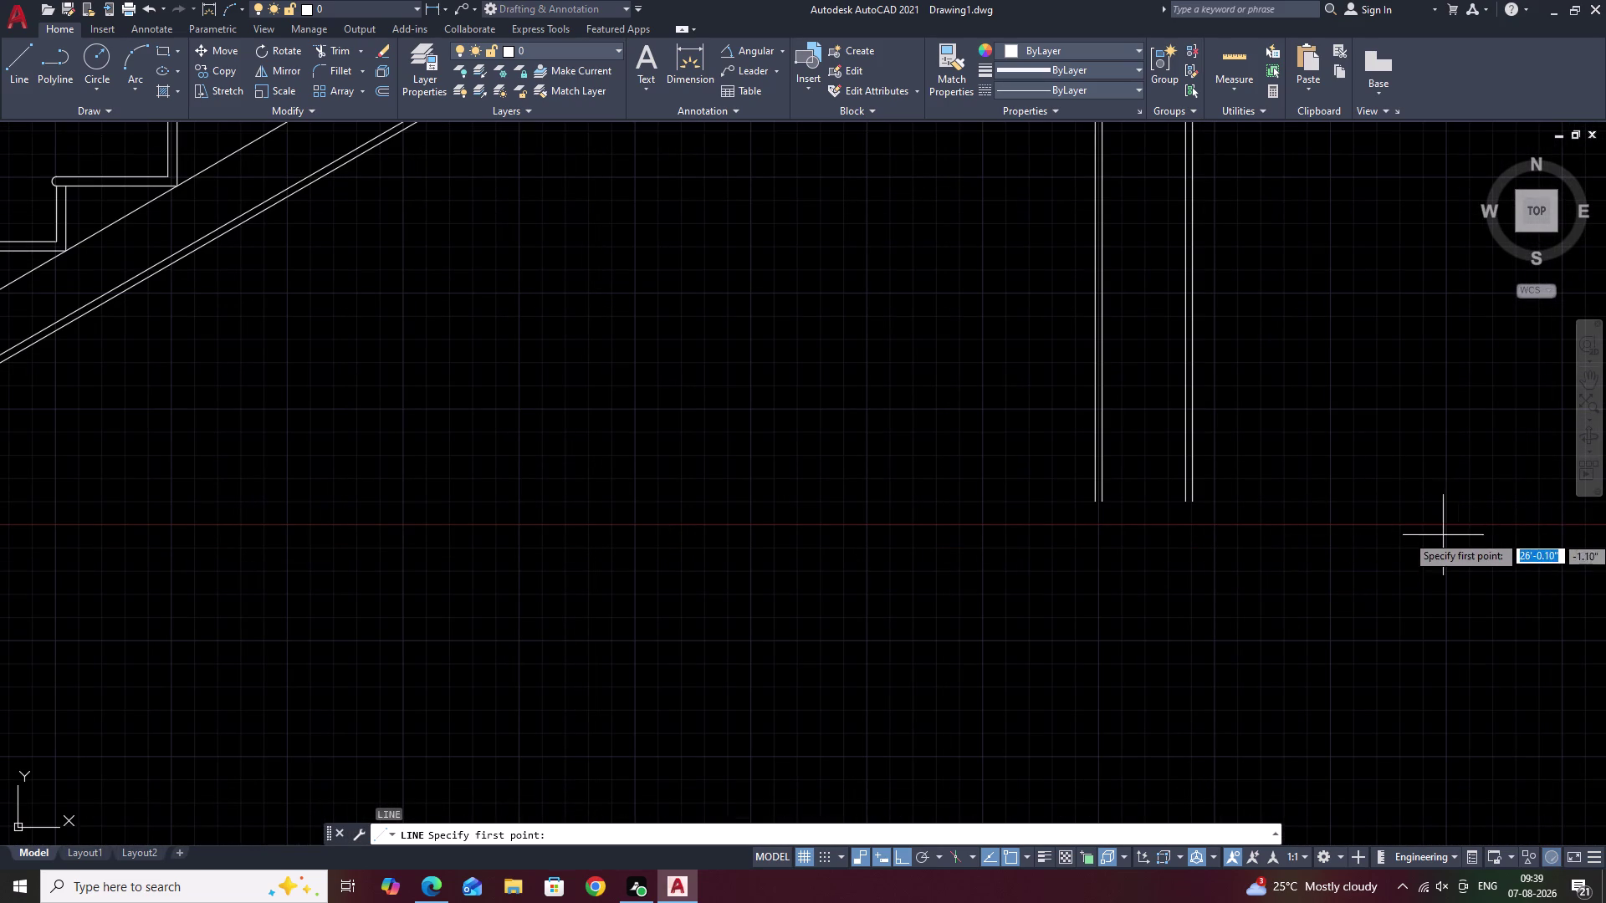
click(1450, 502)
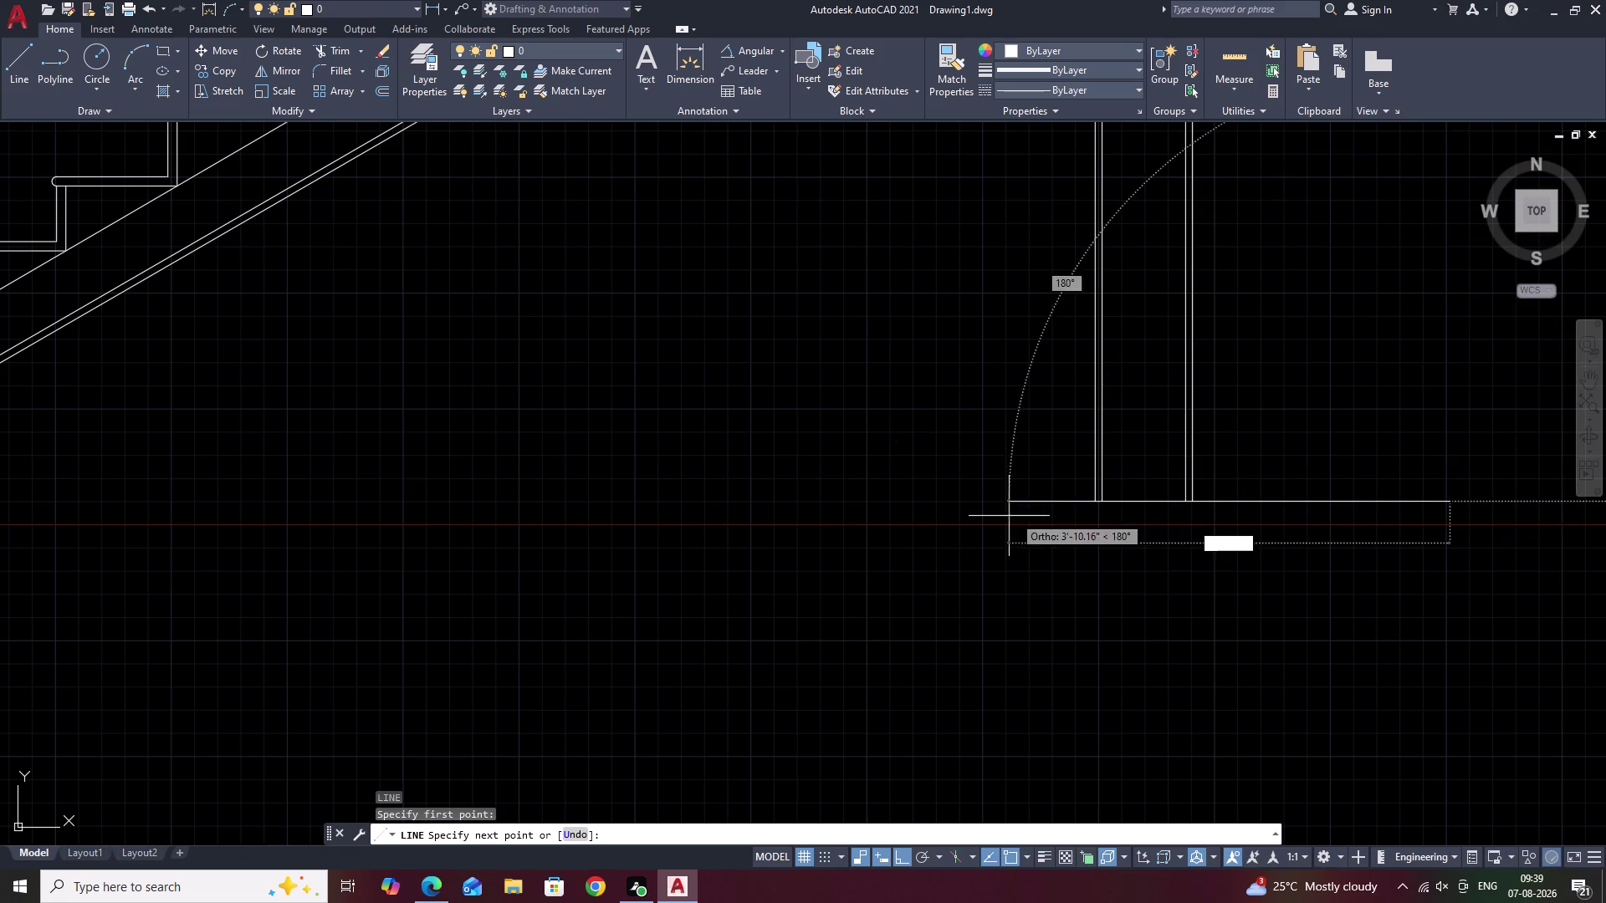
middle_drag(887, 510, 1605, 440)
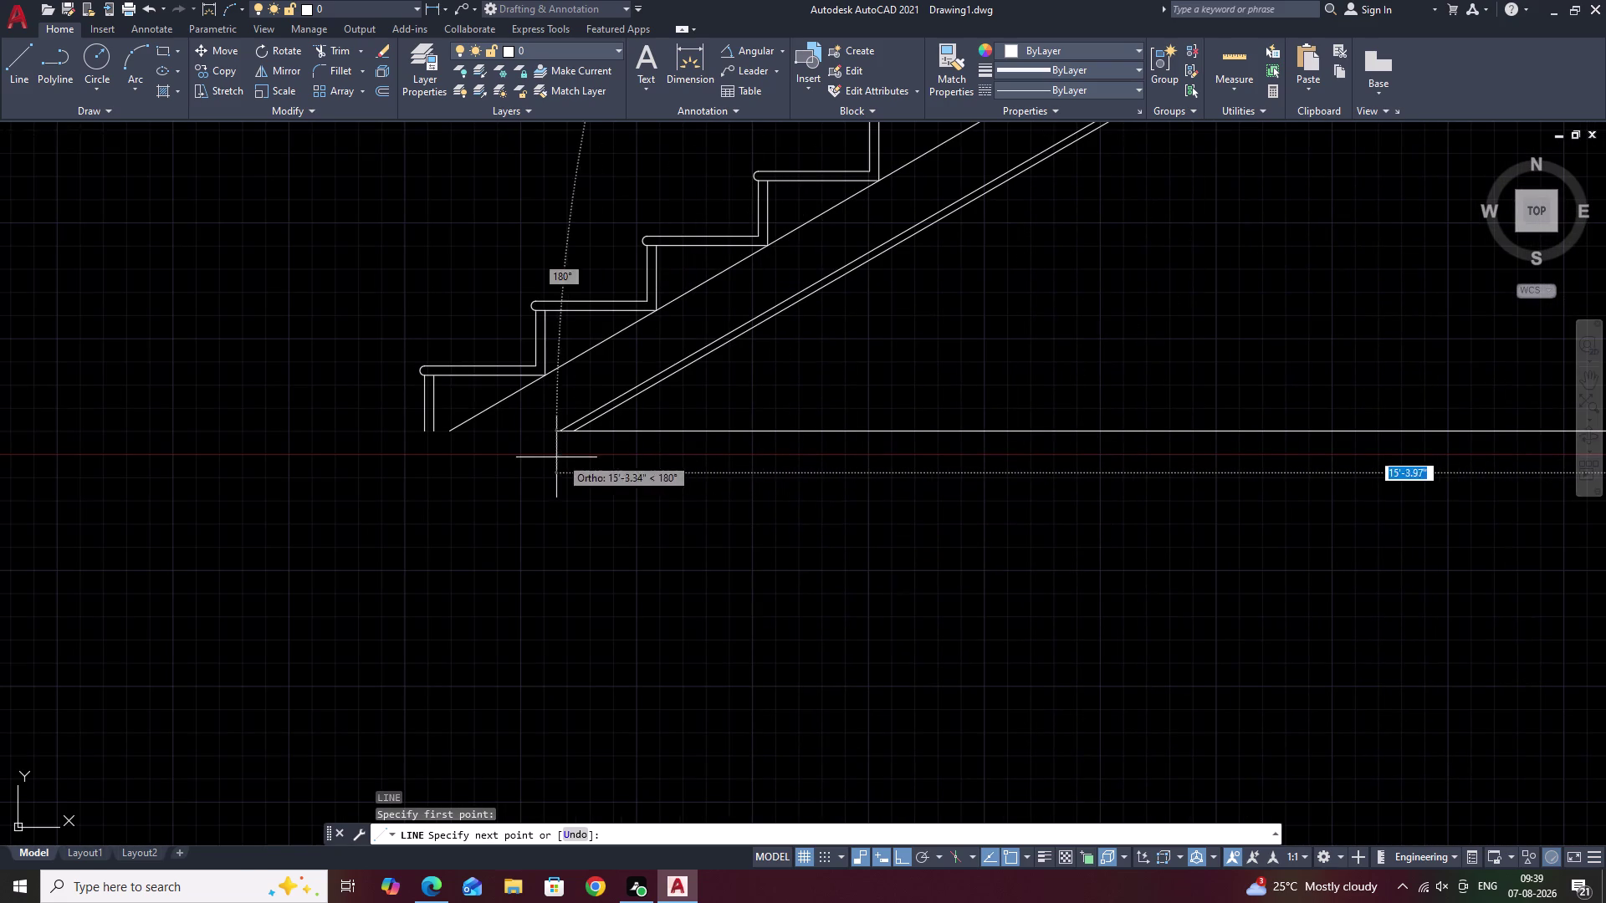
middle_drag(353, 452, 944, 406)
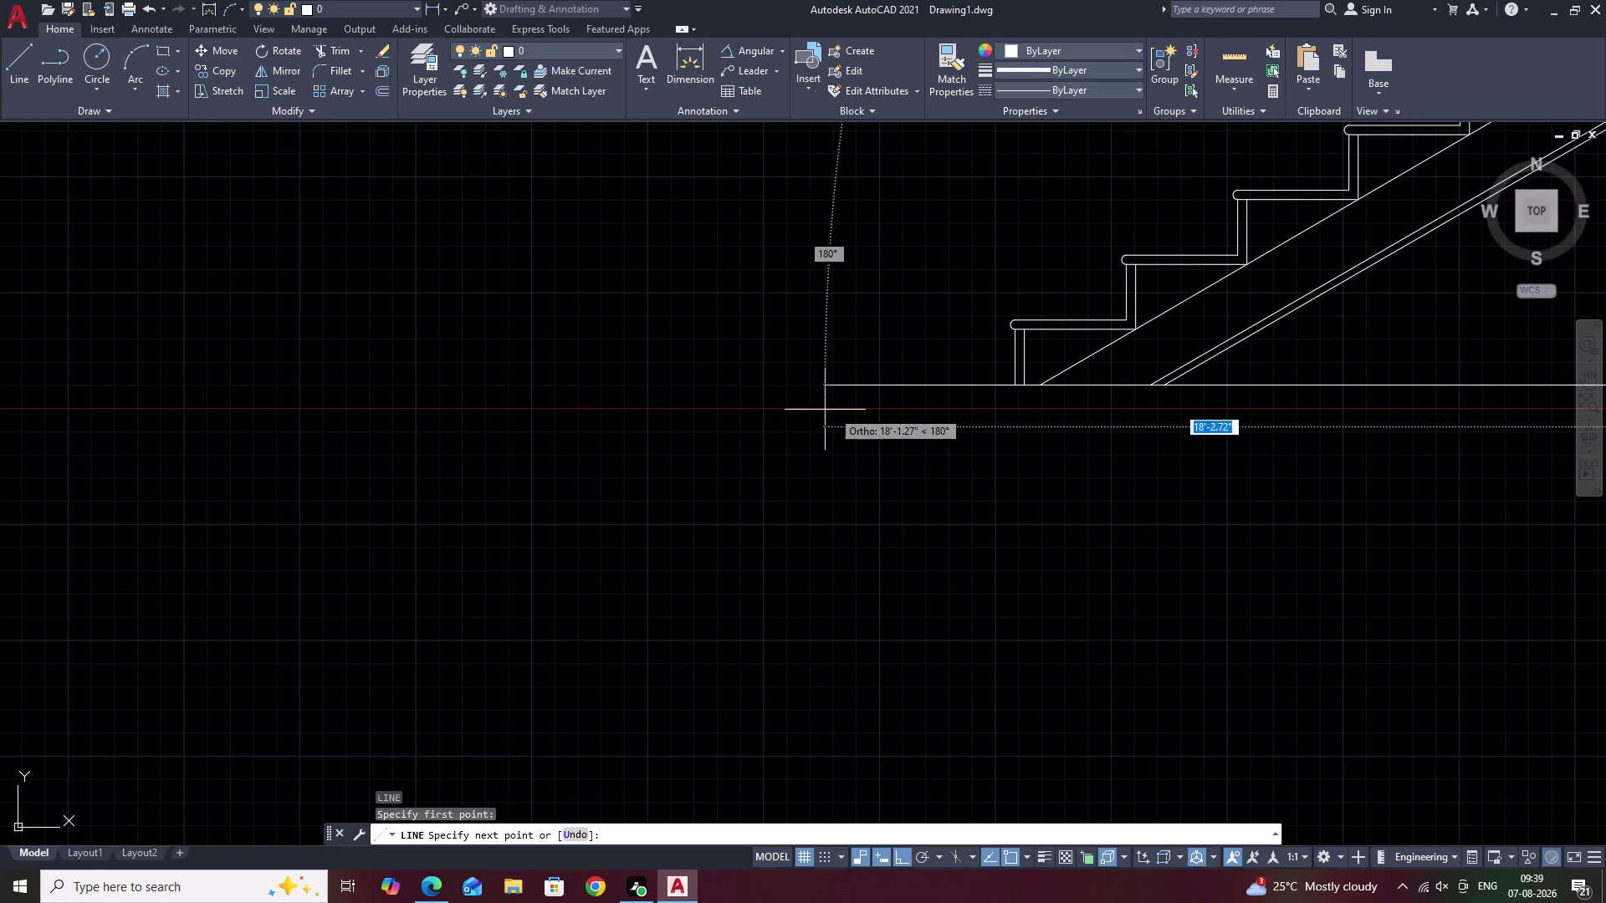
click(524, 405)
key(grave)
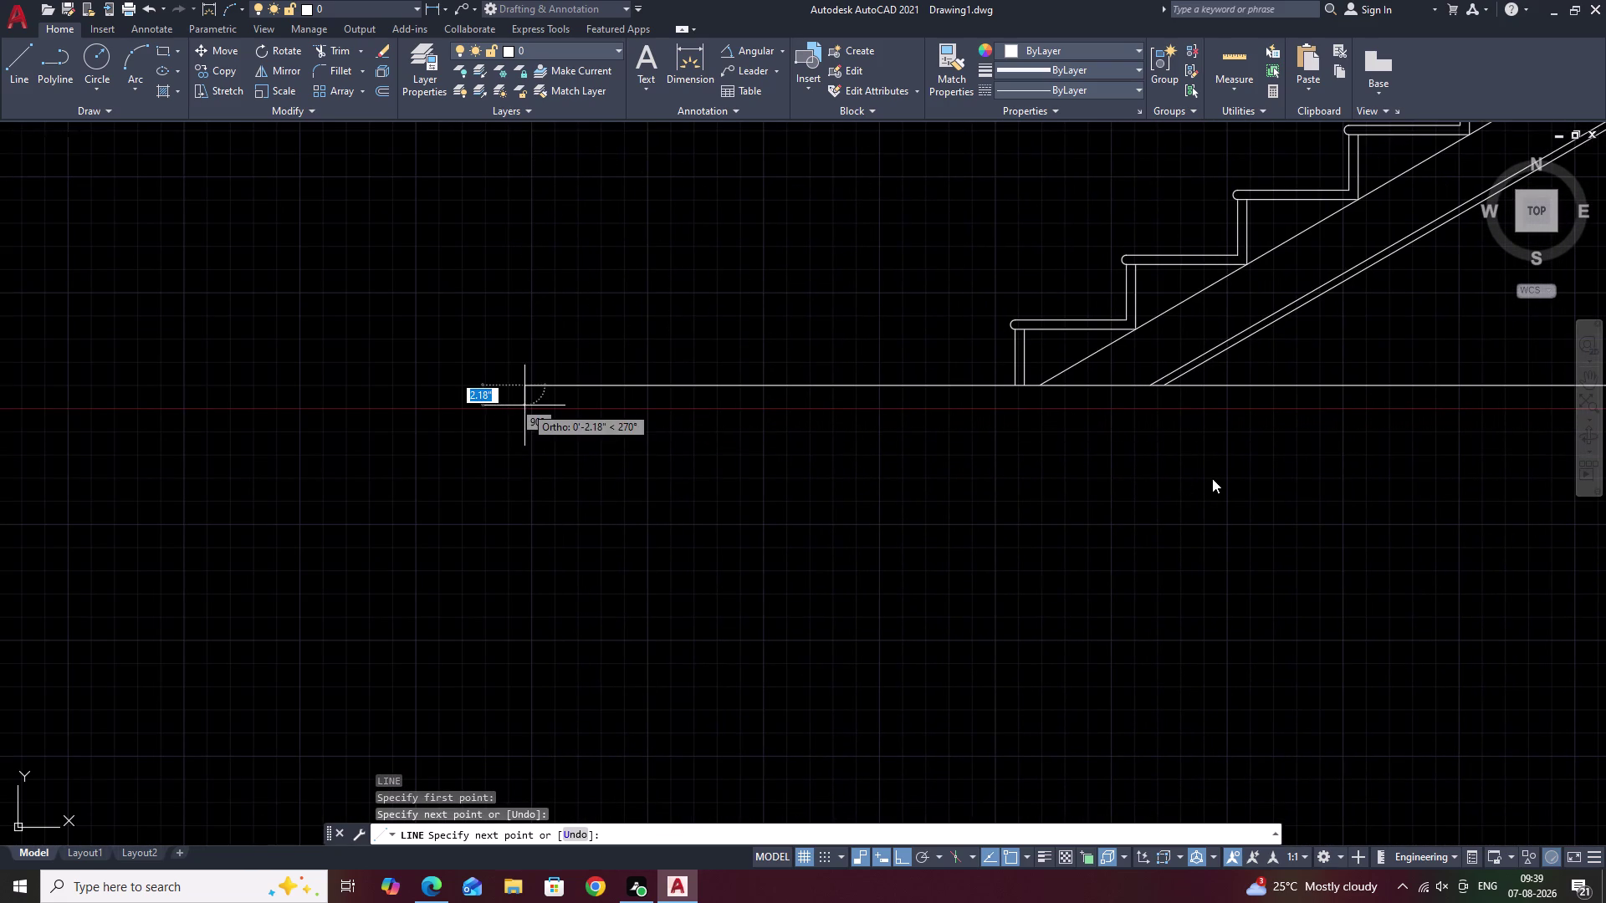
scroll(down, 3)
middle_drag(1293, 478, 919, 521)
scroll(up, 3)
key(Escape)
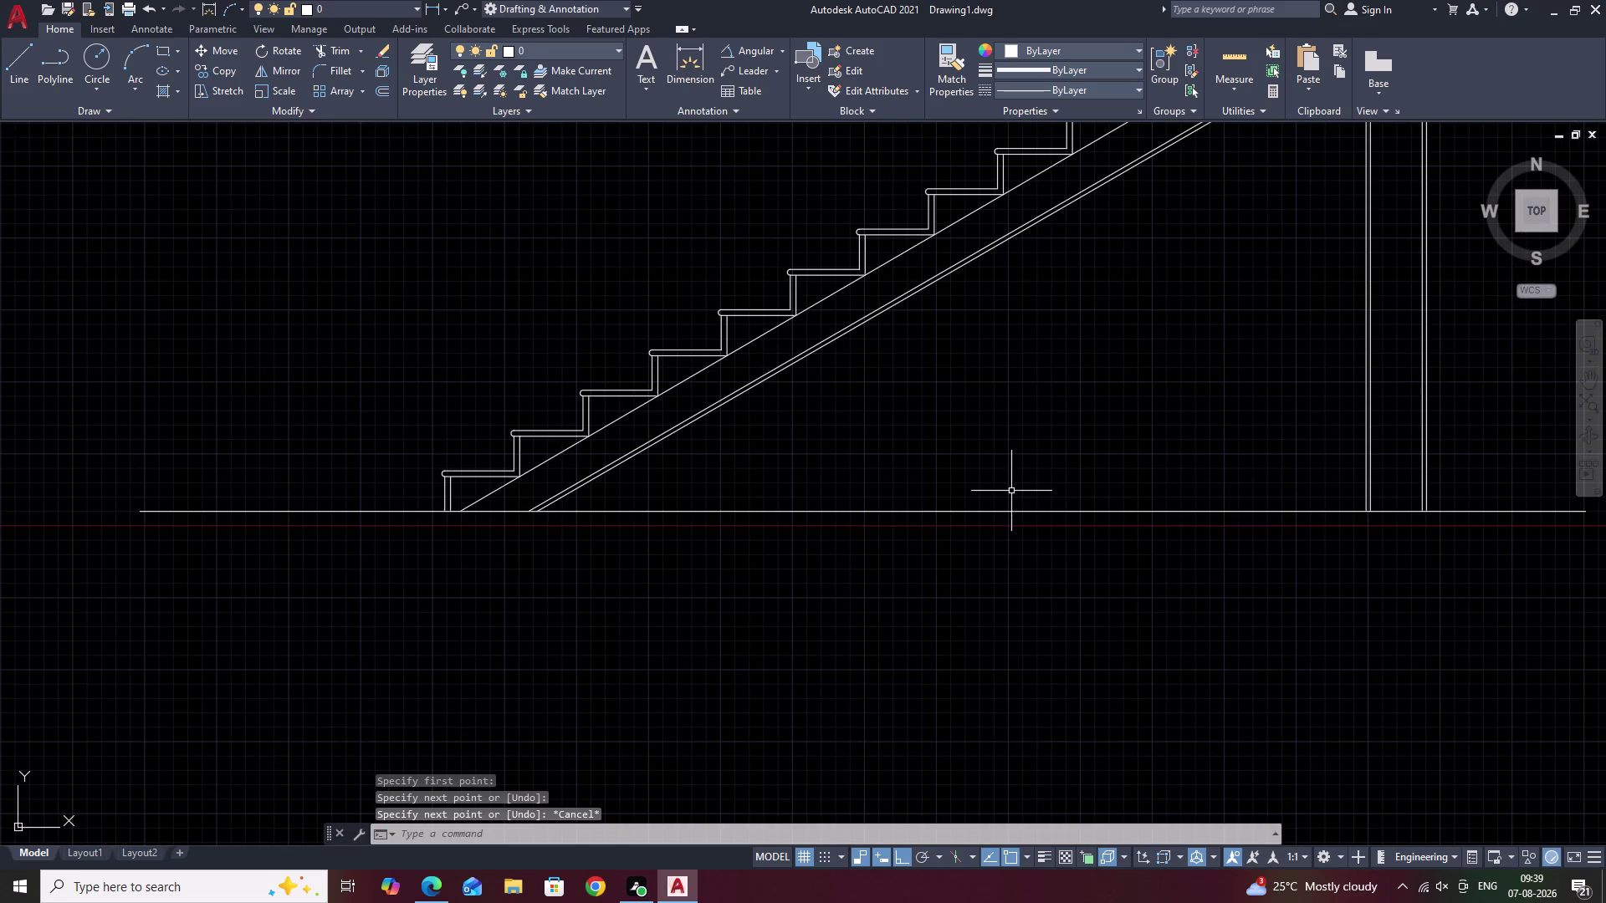
middle_drag(572, 461, 738, 385)
middle_drag(706, 433, 780, 374)
key(Escape)
scroll(down, 3)
middle_drag(998, 530, 763, 570)
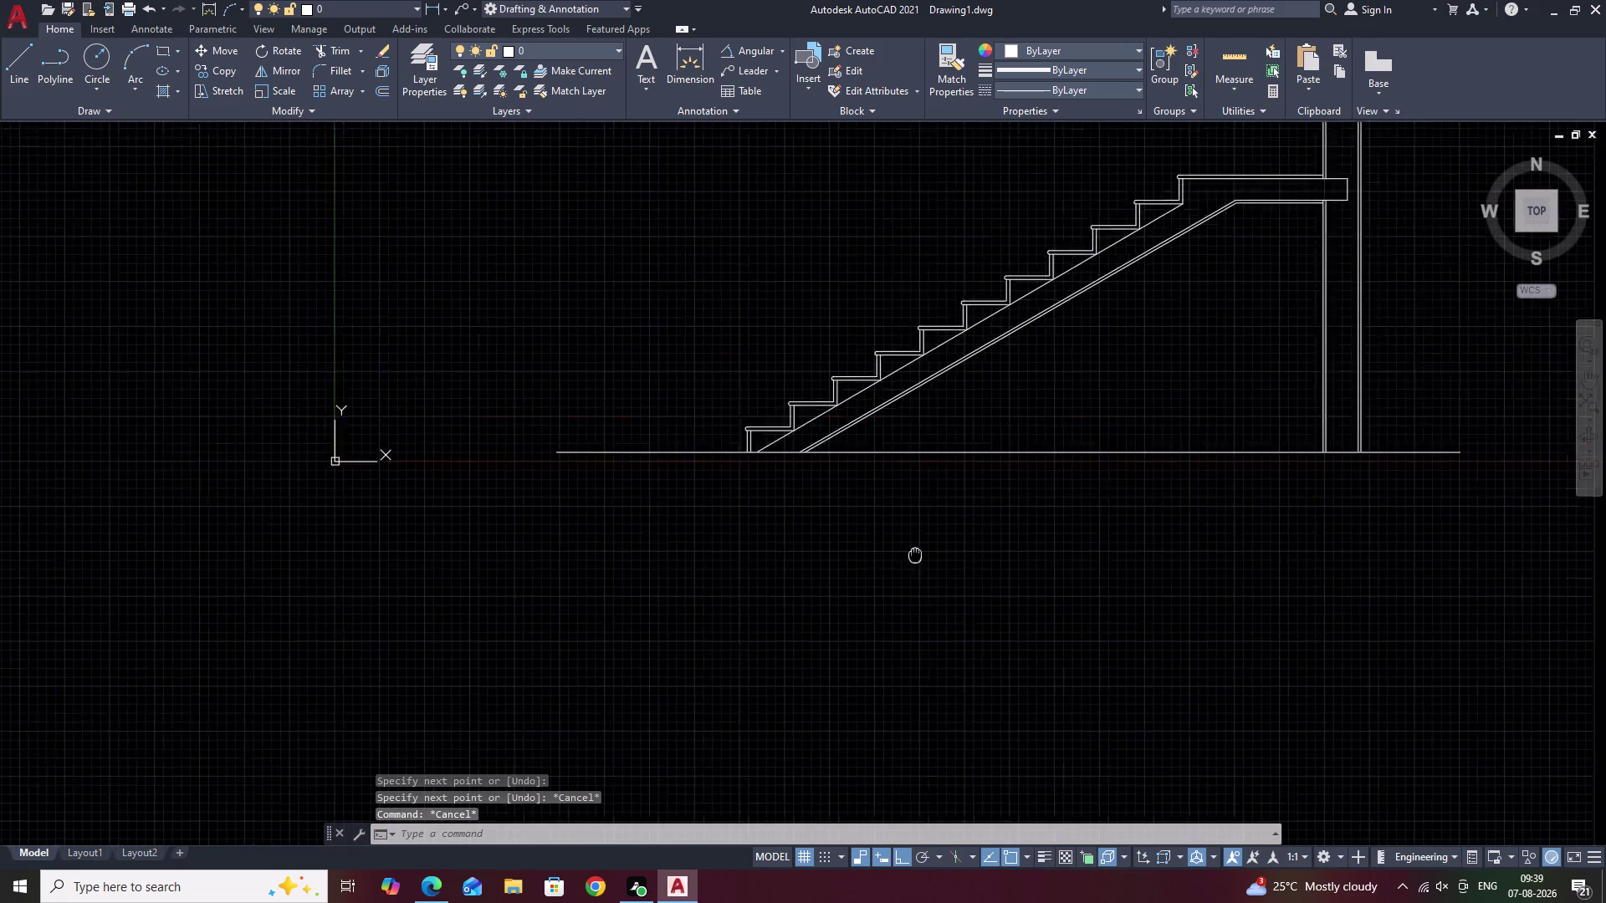
middle_drag(763, 570, 689, 580)
scroll(up, 3)
middle_drag(710, 425, 1330, 222)
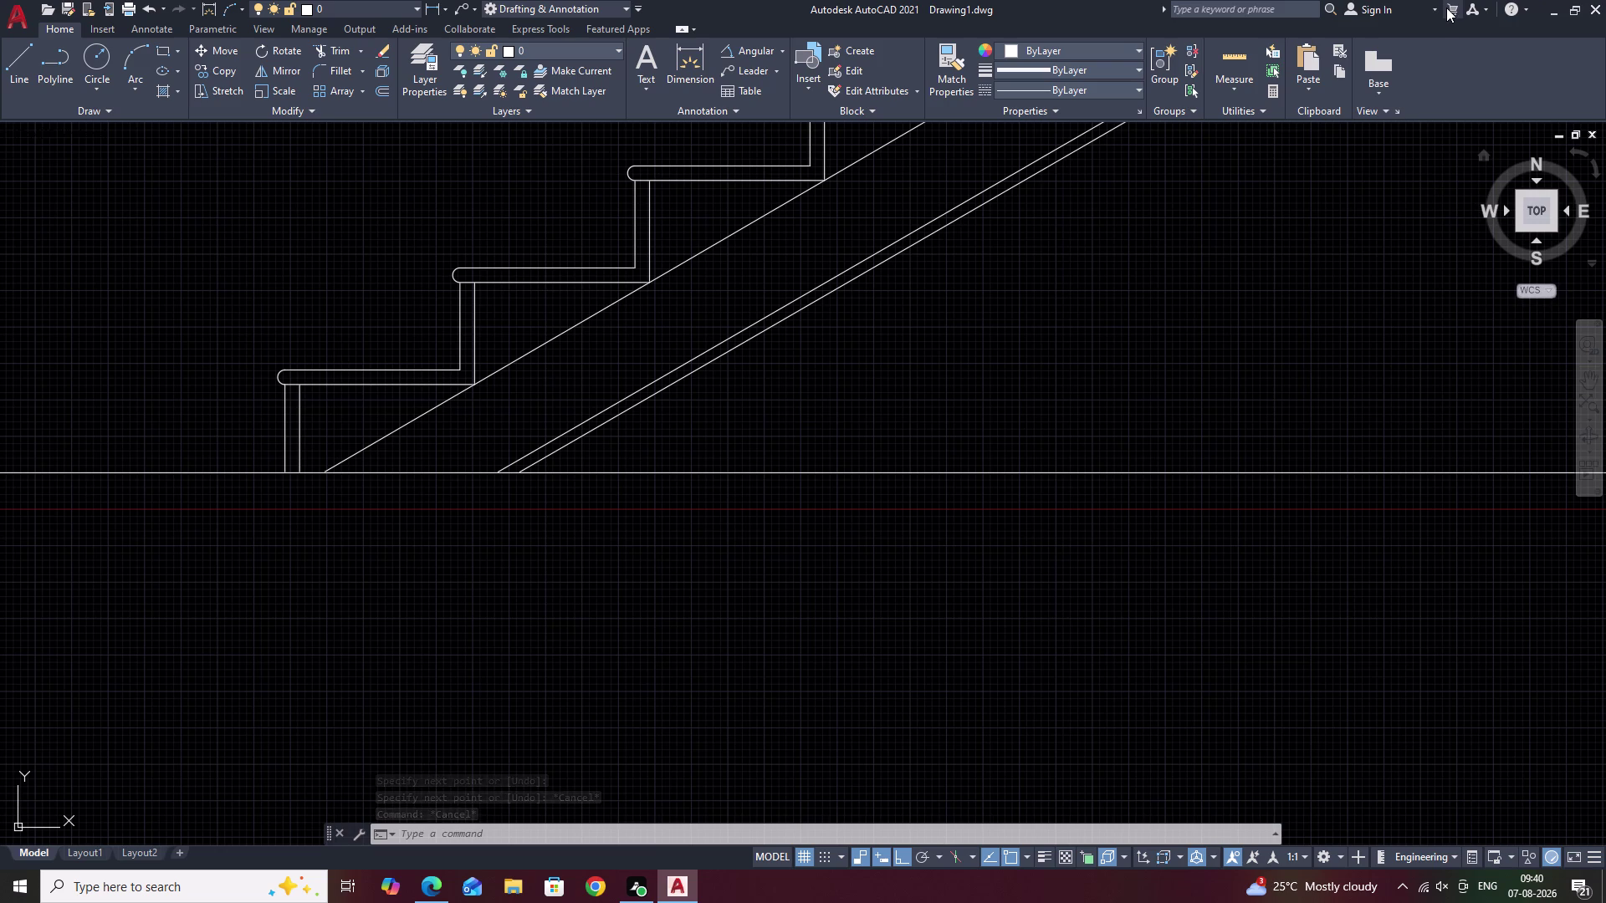
Start an angle dimension between the lower waist line and ground line, then cancel it.
click(742, 49)
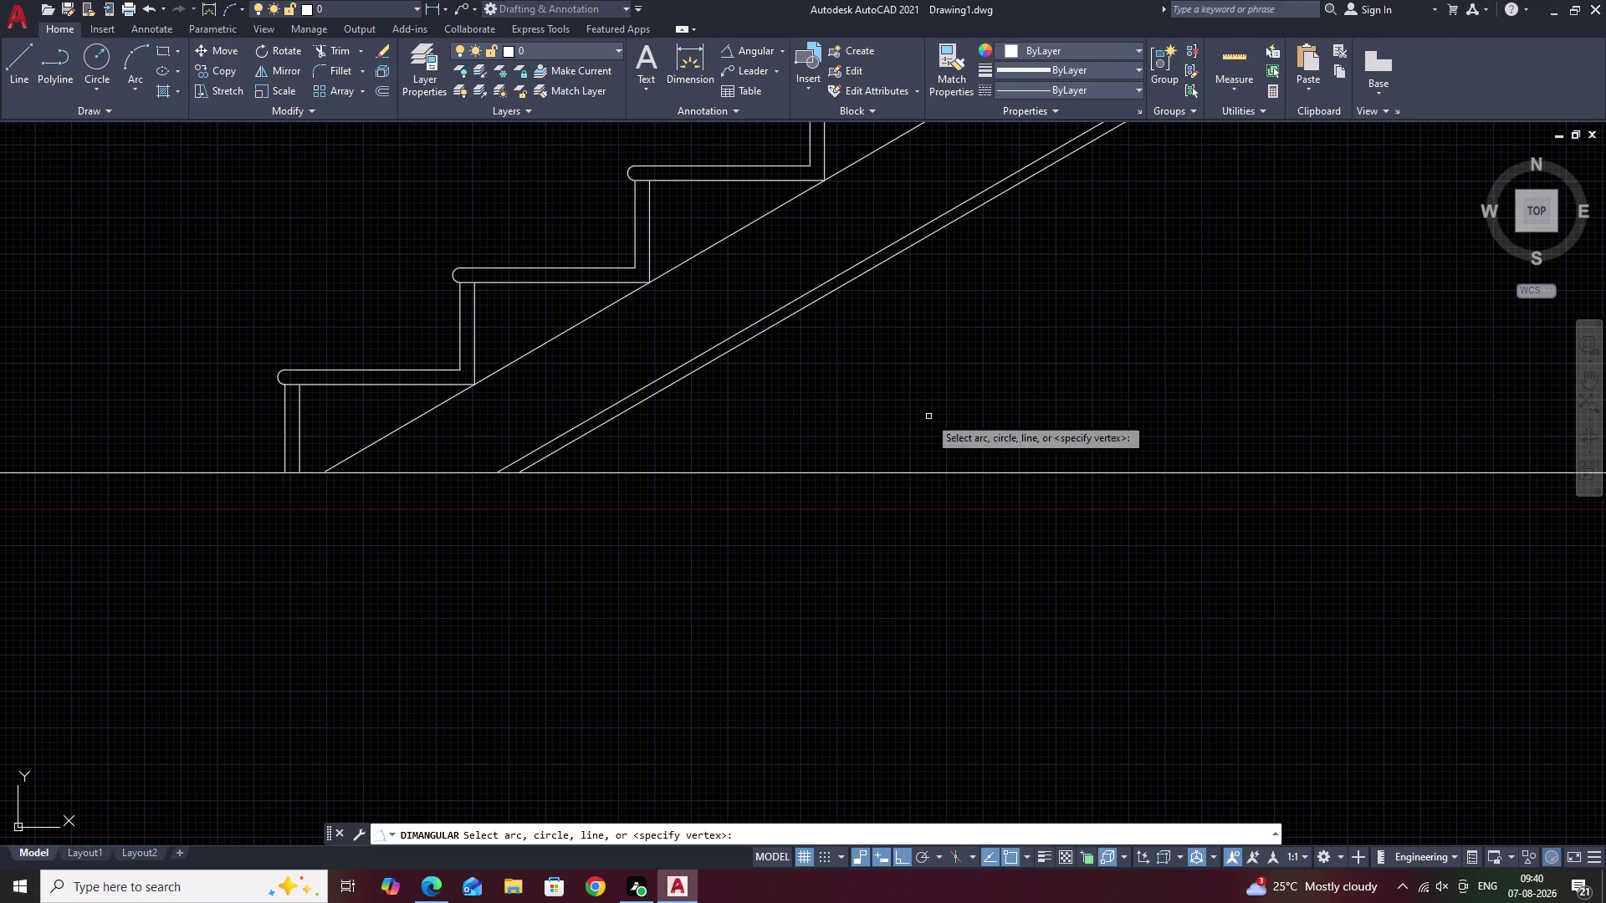
click(683, 374)
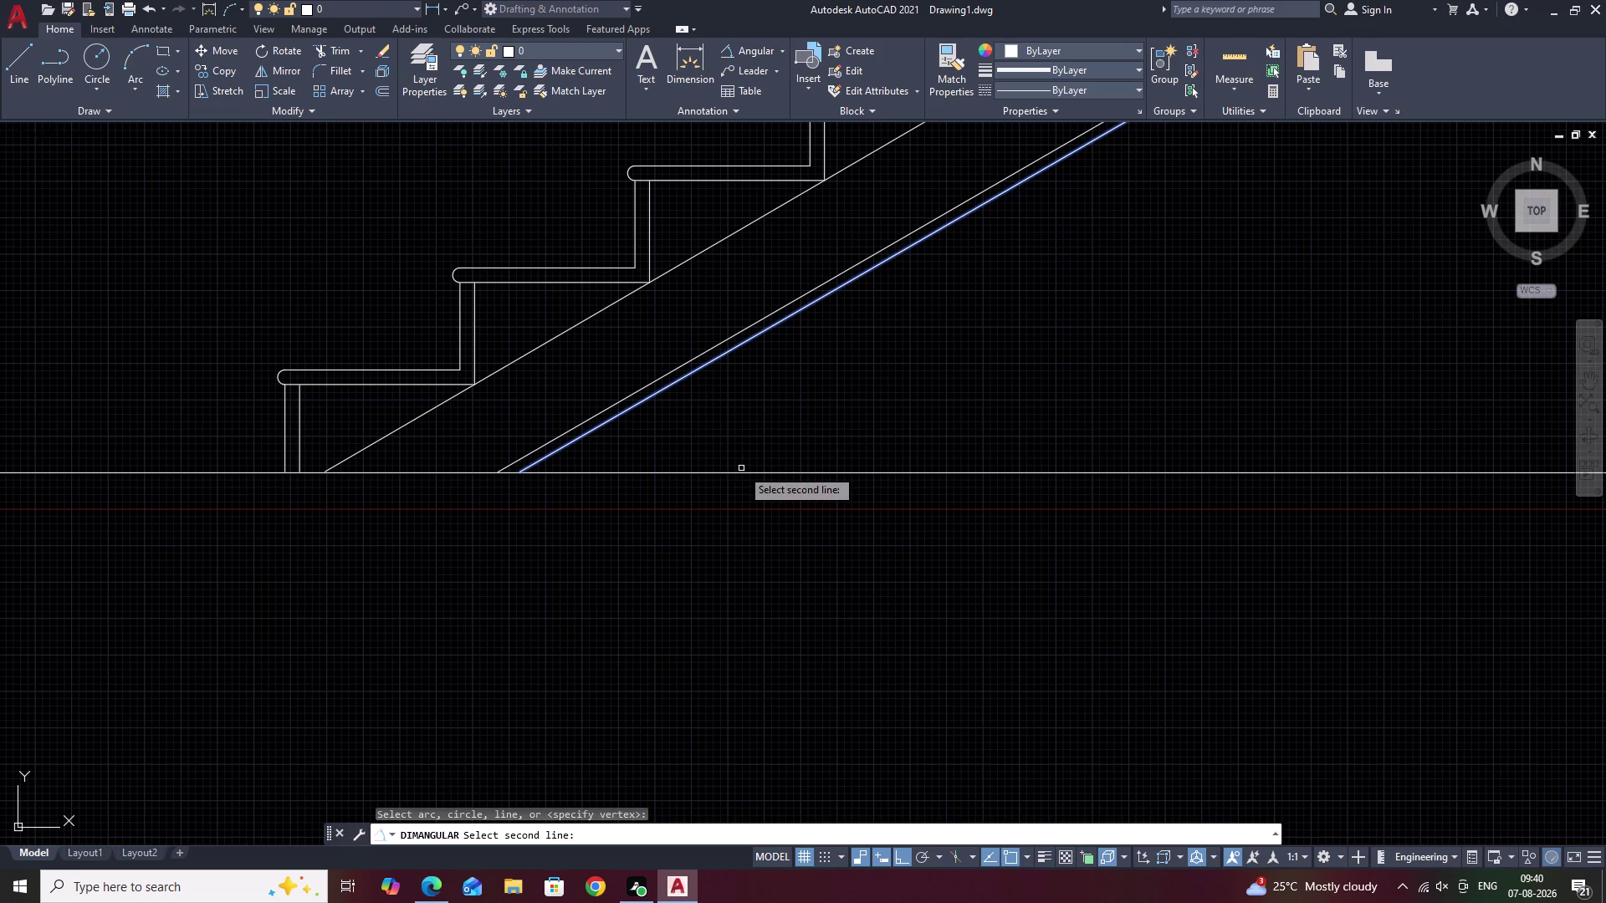
click(741, 473)
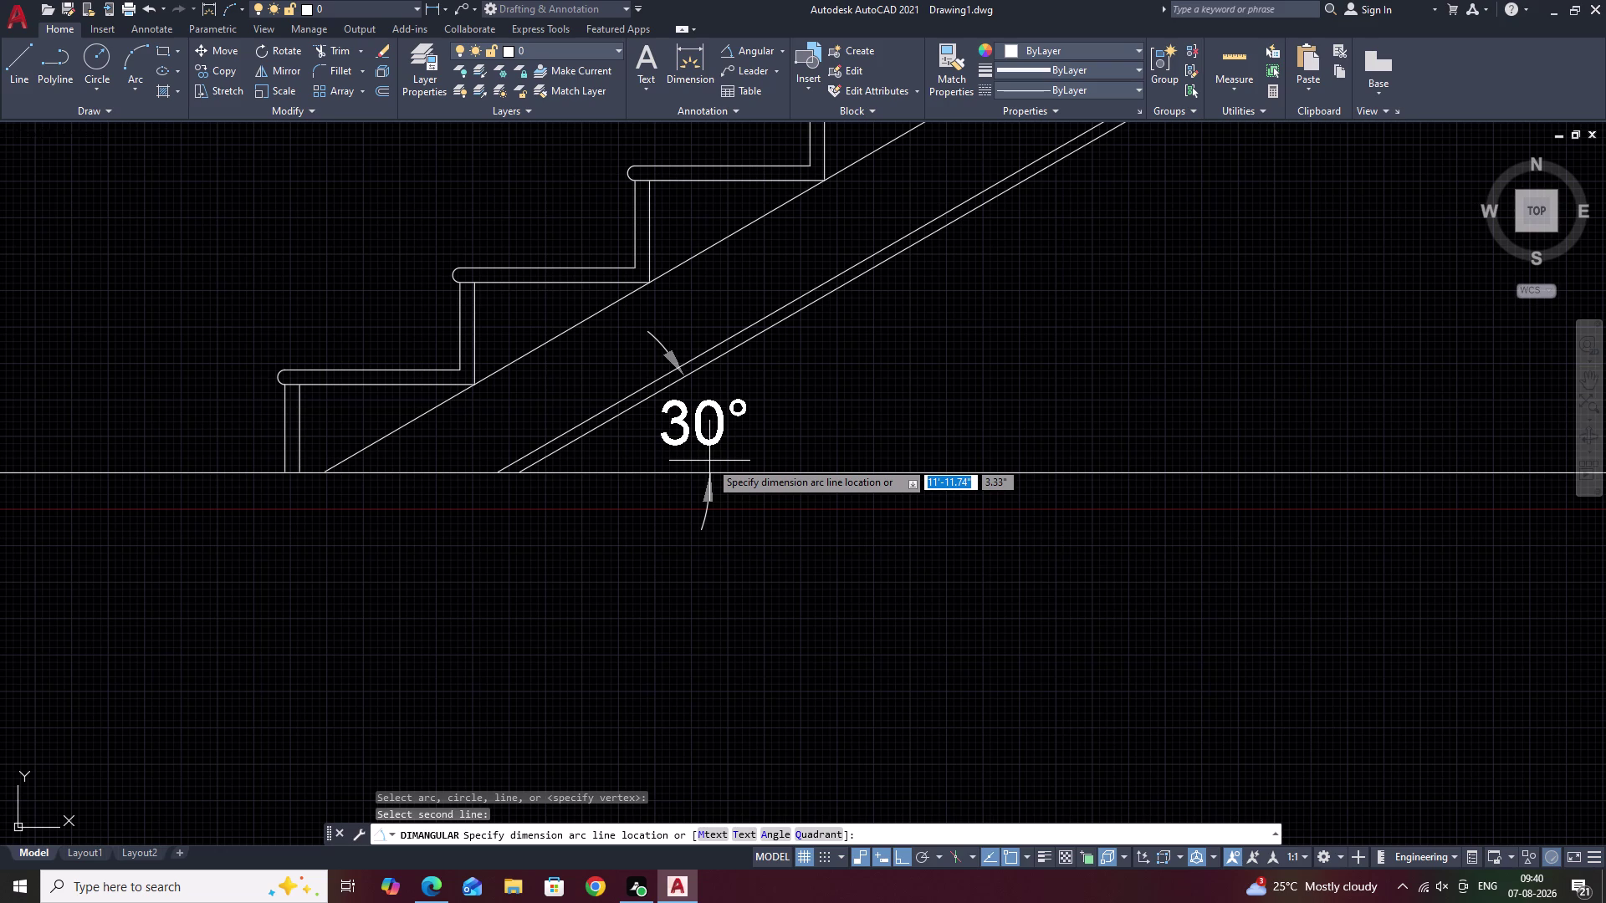
key(Escape)
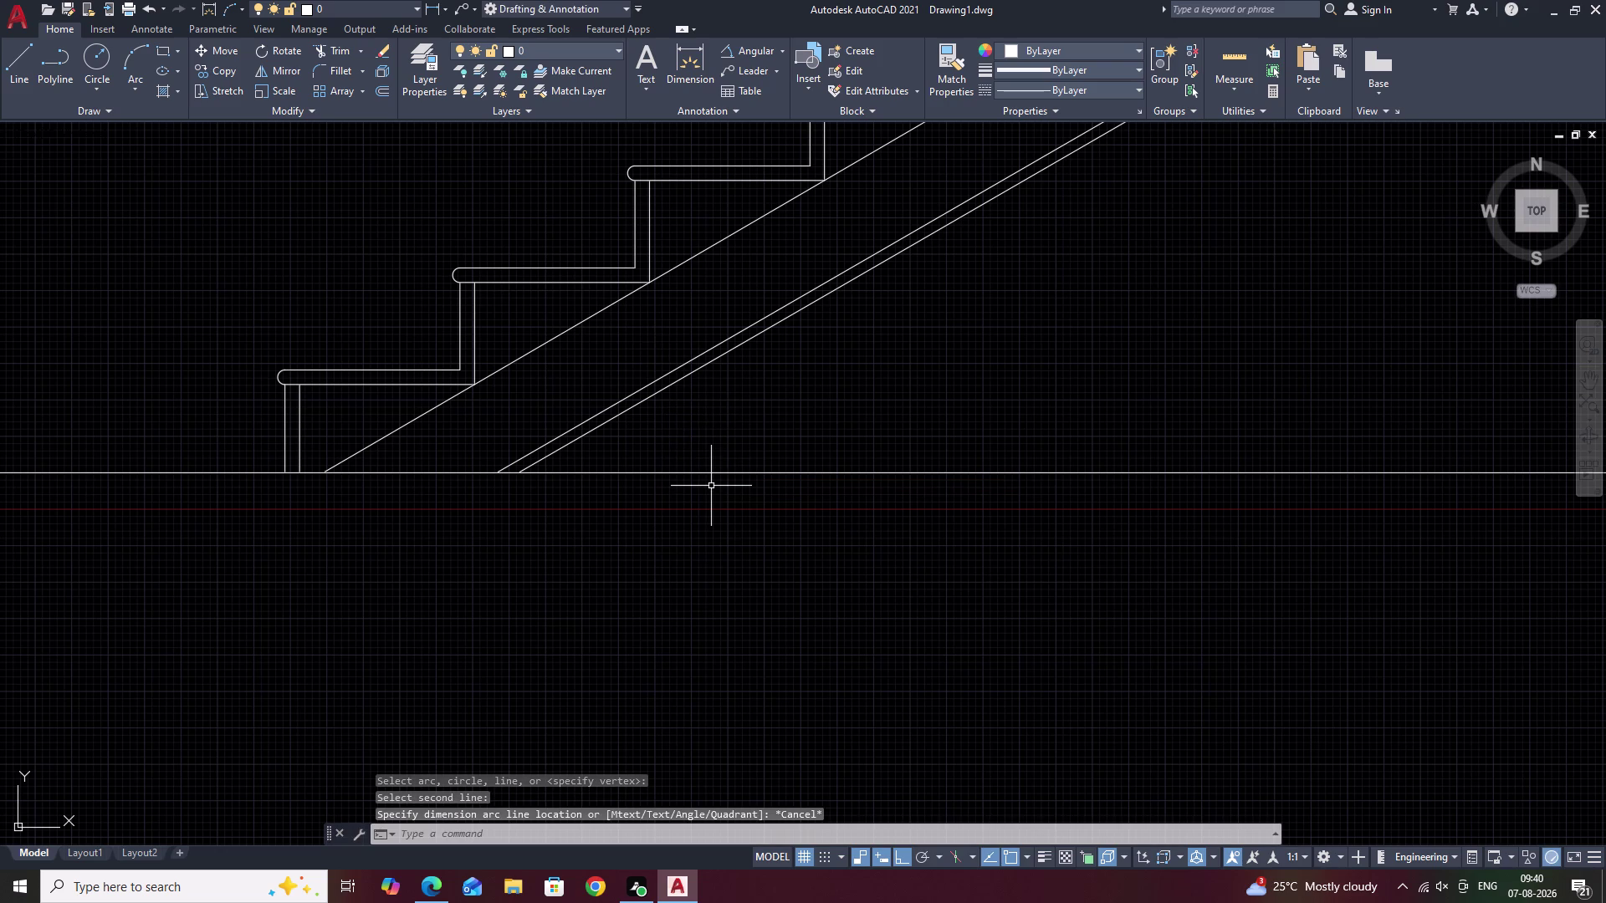
With Ortho off, draw a short line sloping up from the ground line.
text(L)
key(space)
click(701, 474)
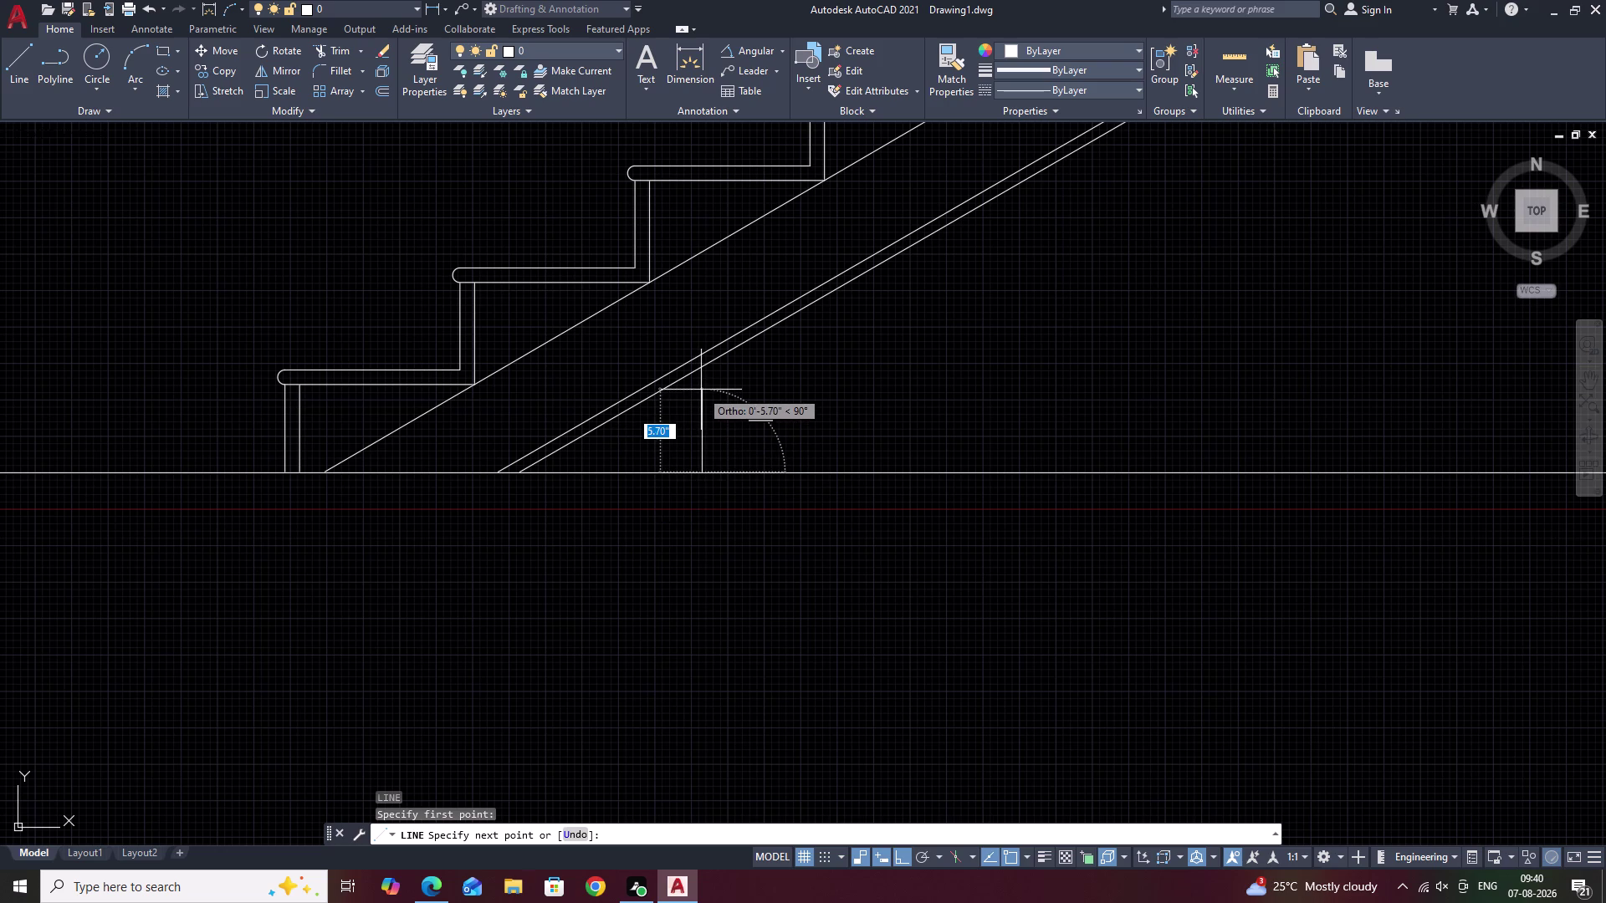
key(F8)
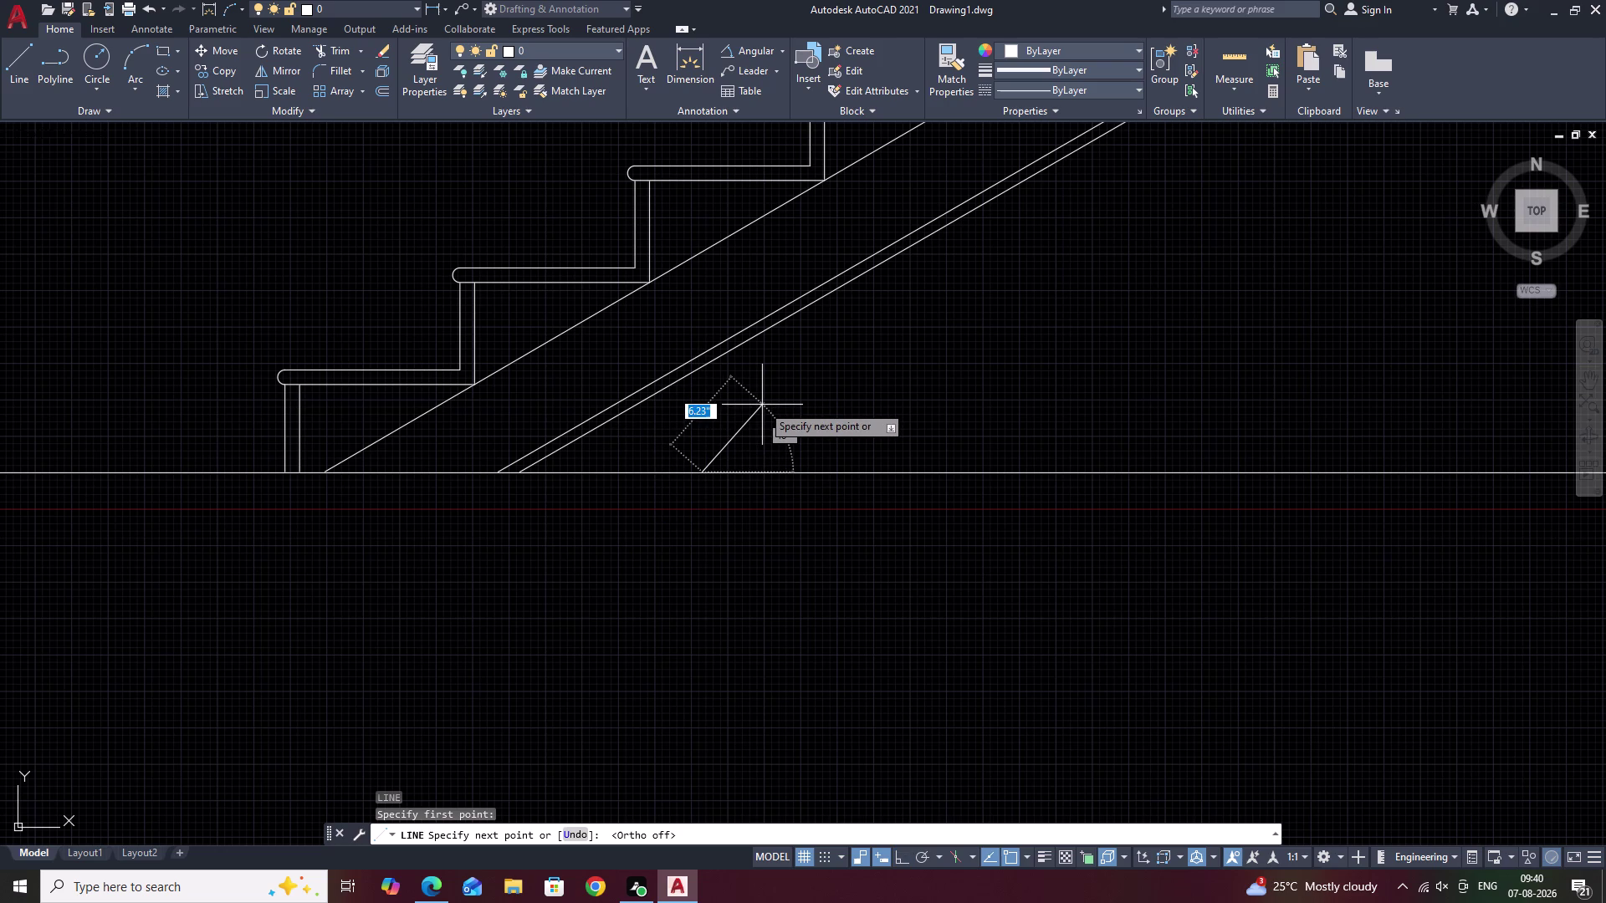
scroll(up, 3)
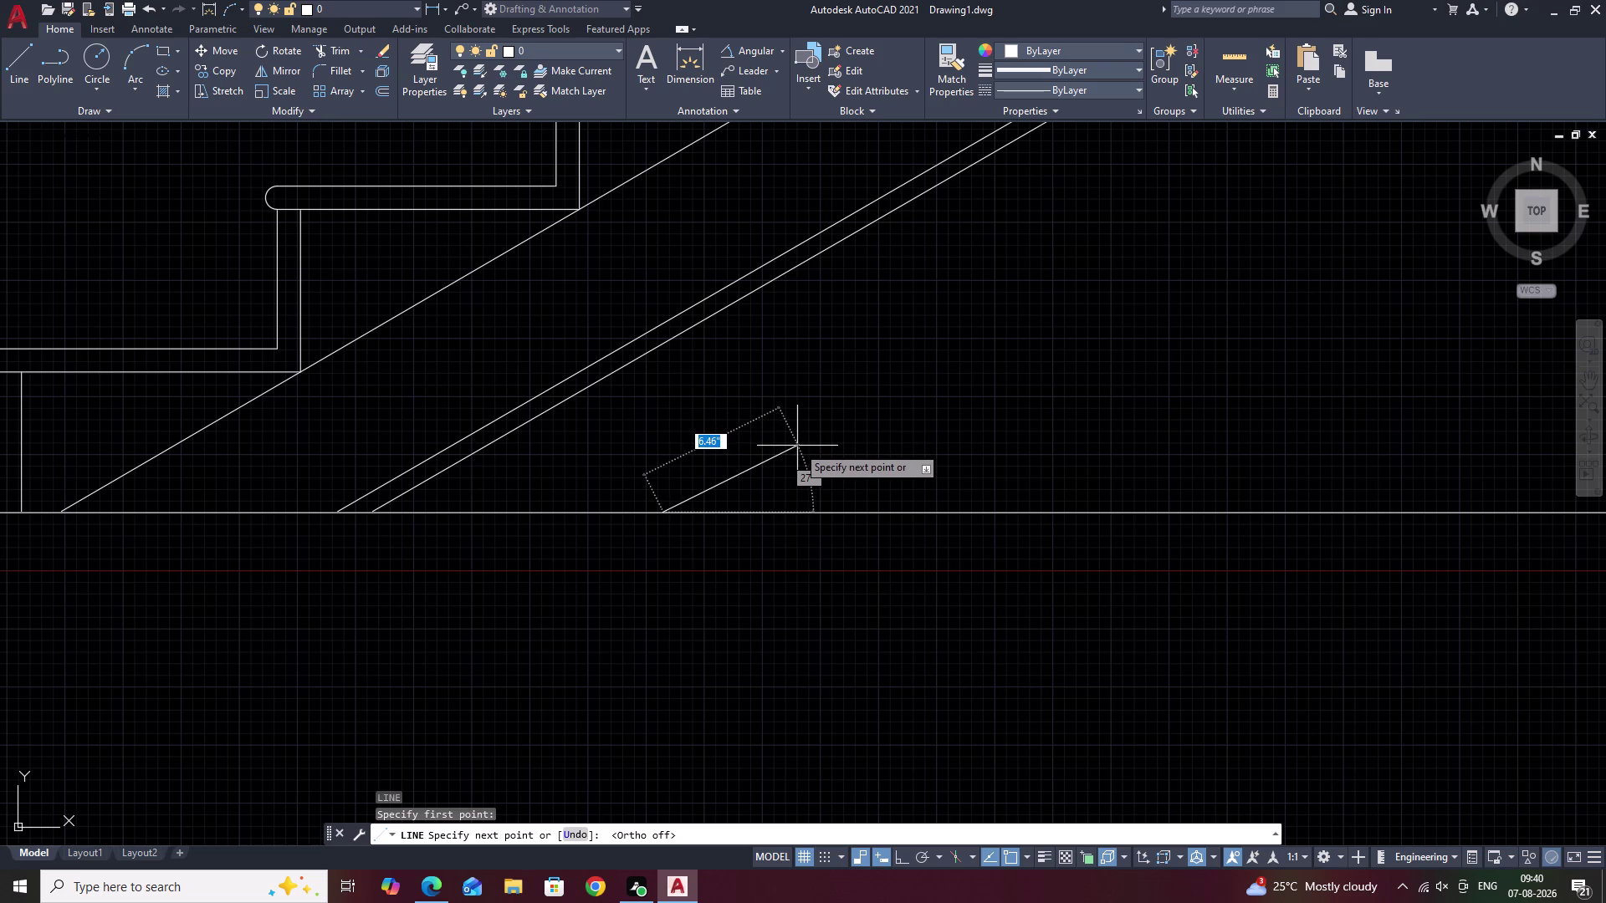
click(797, 444)
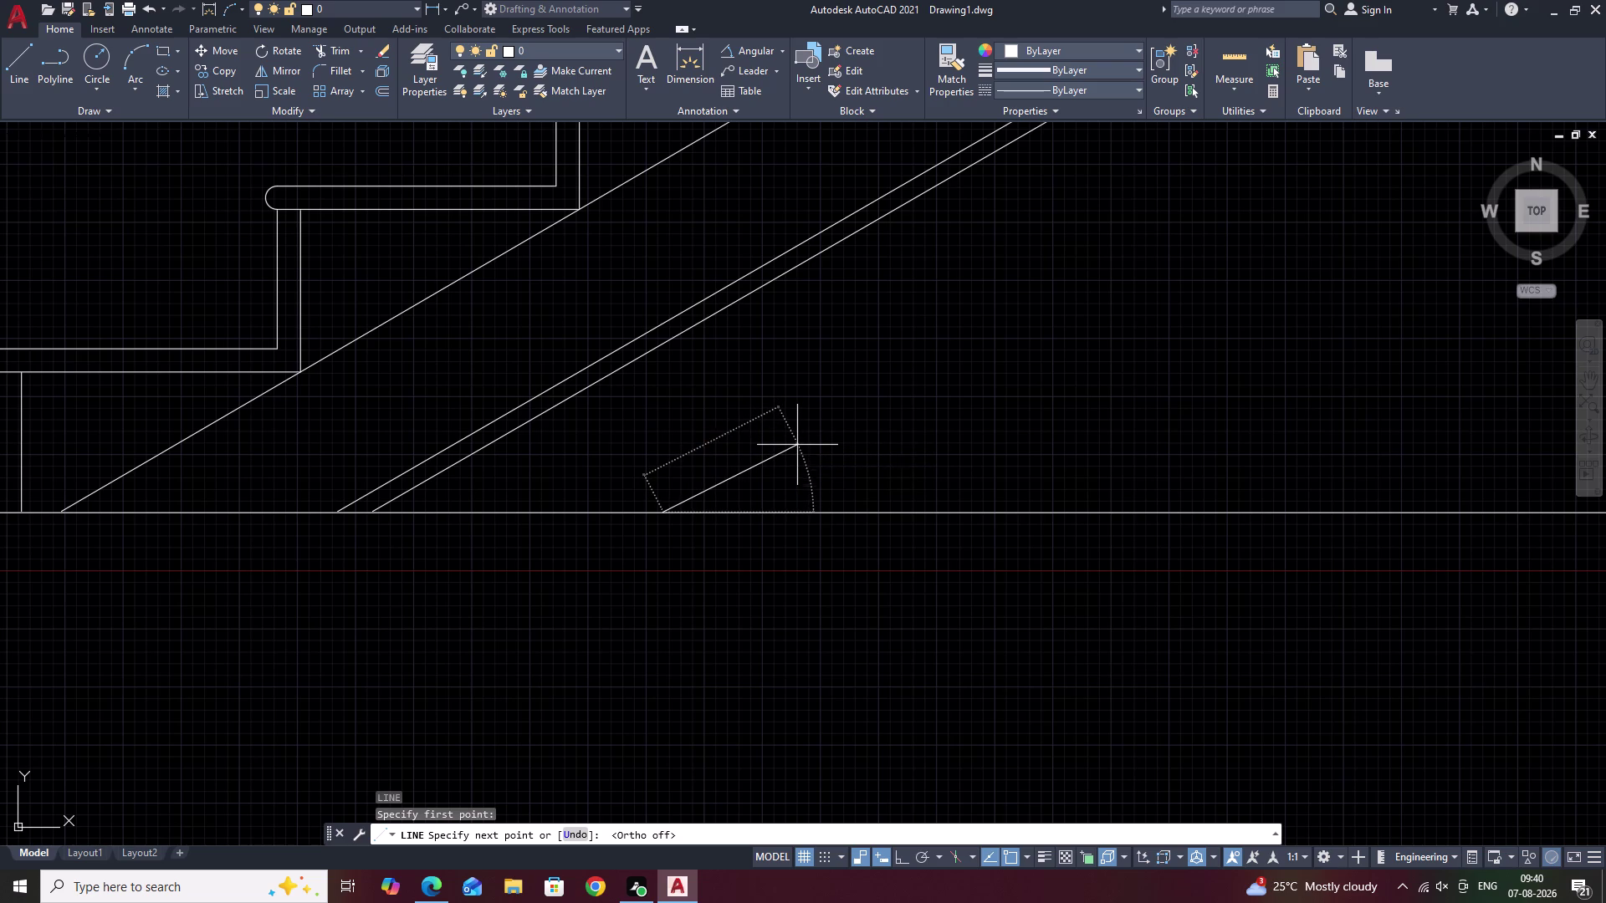
key(Escape)
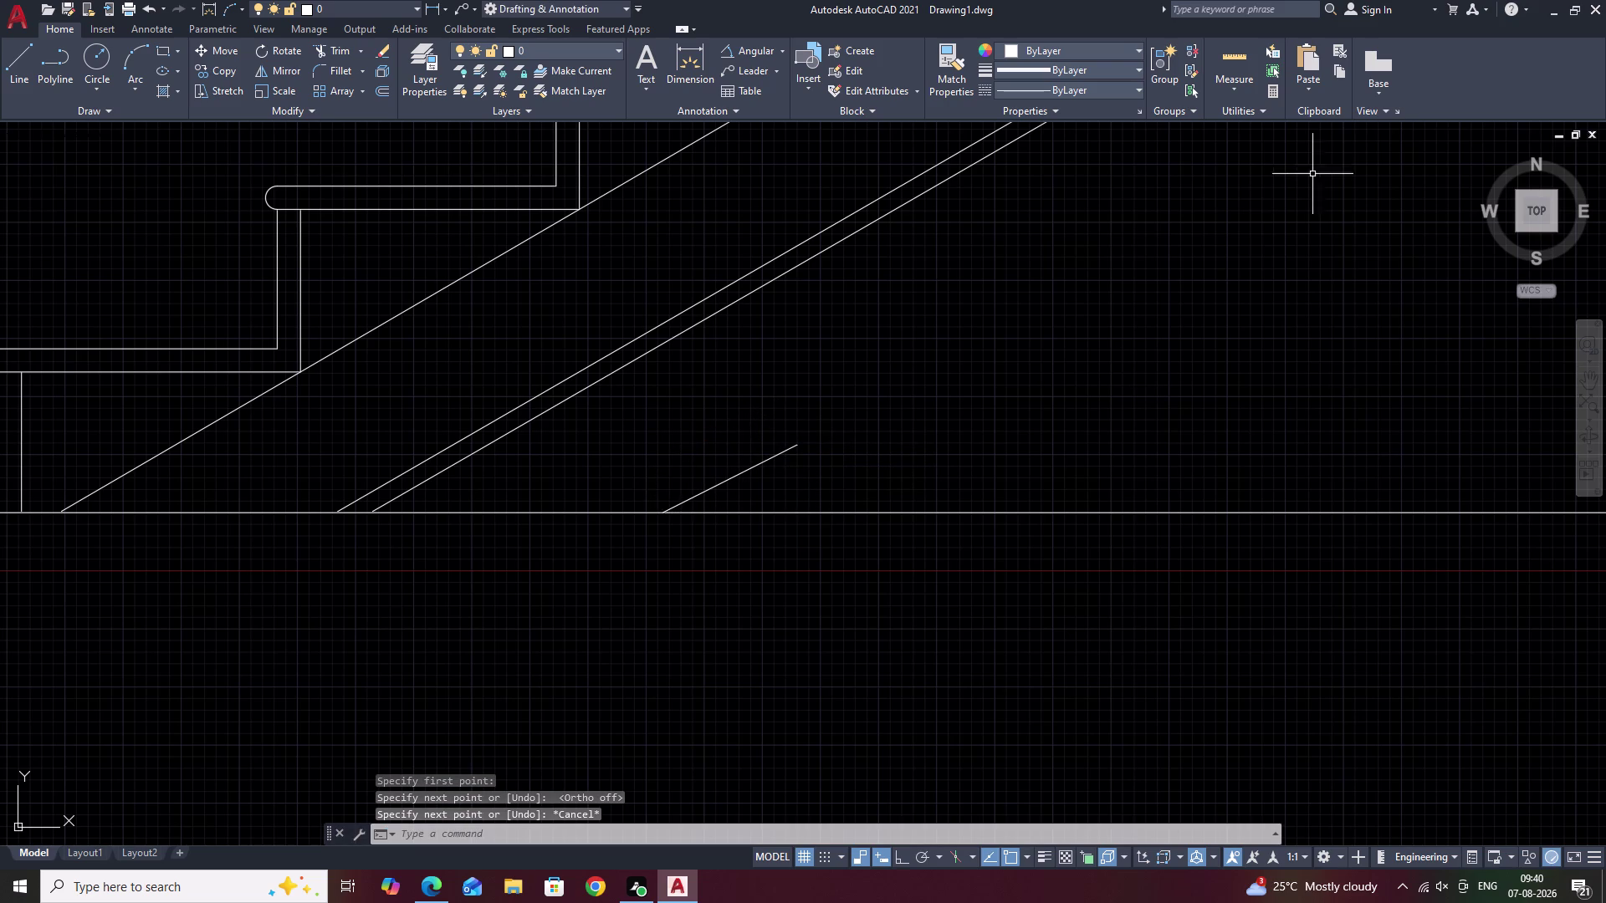
click(754, 56)
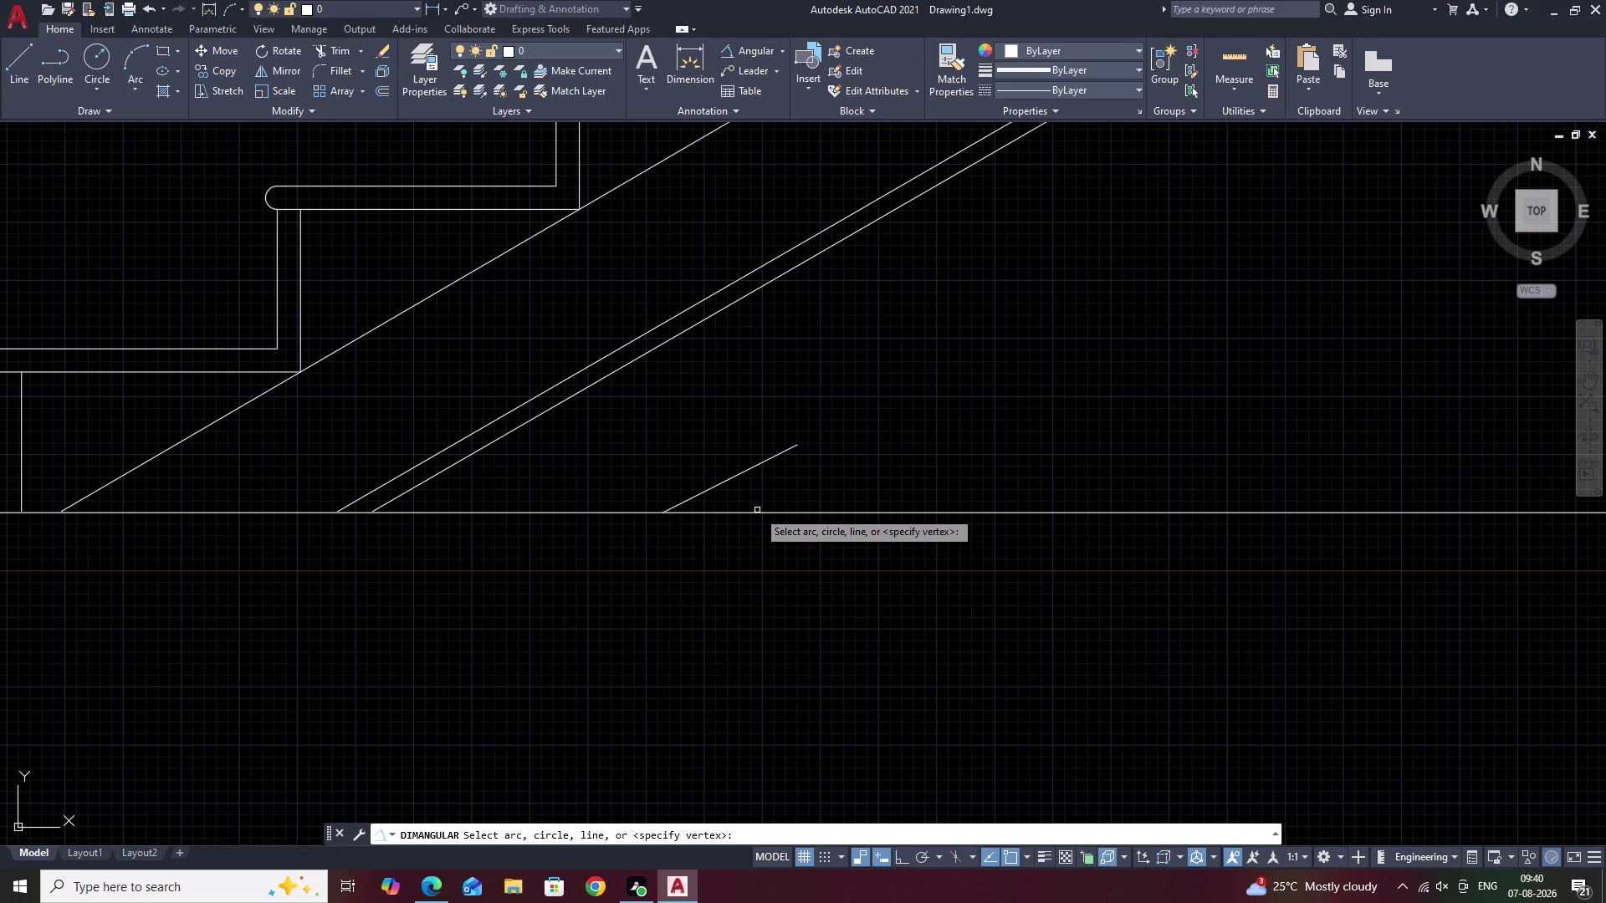
Start an angle dimension between the ground line and the short sloping line, then cancel it.
click(757, 510)
double_click(754, 511)
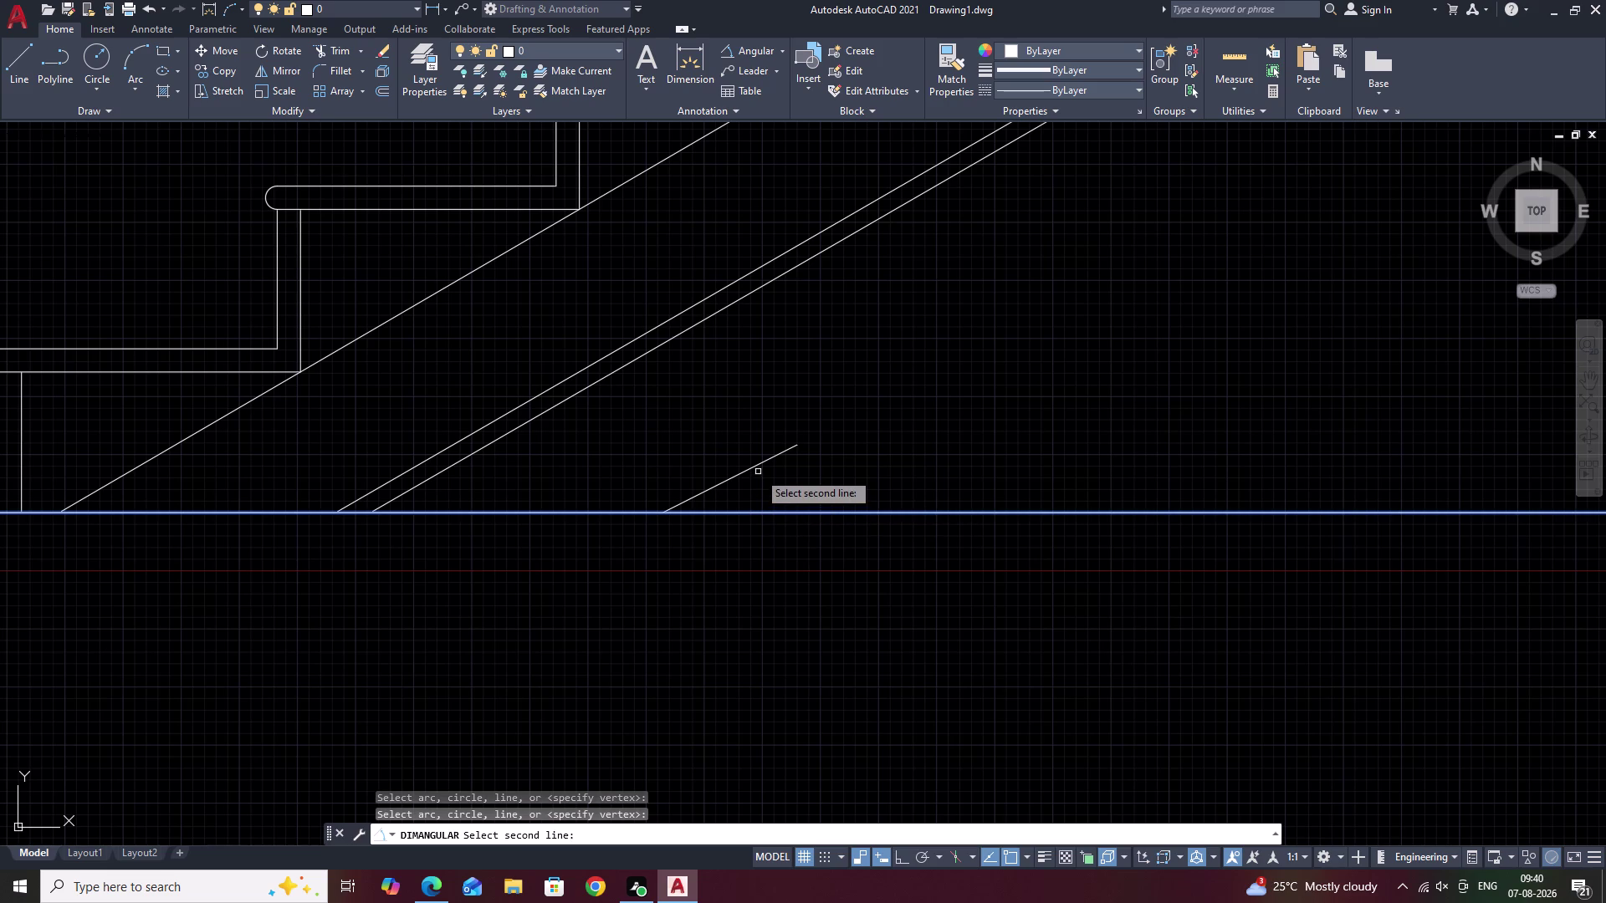
click(758, 466)
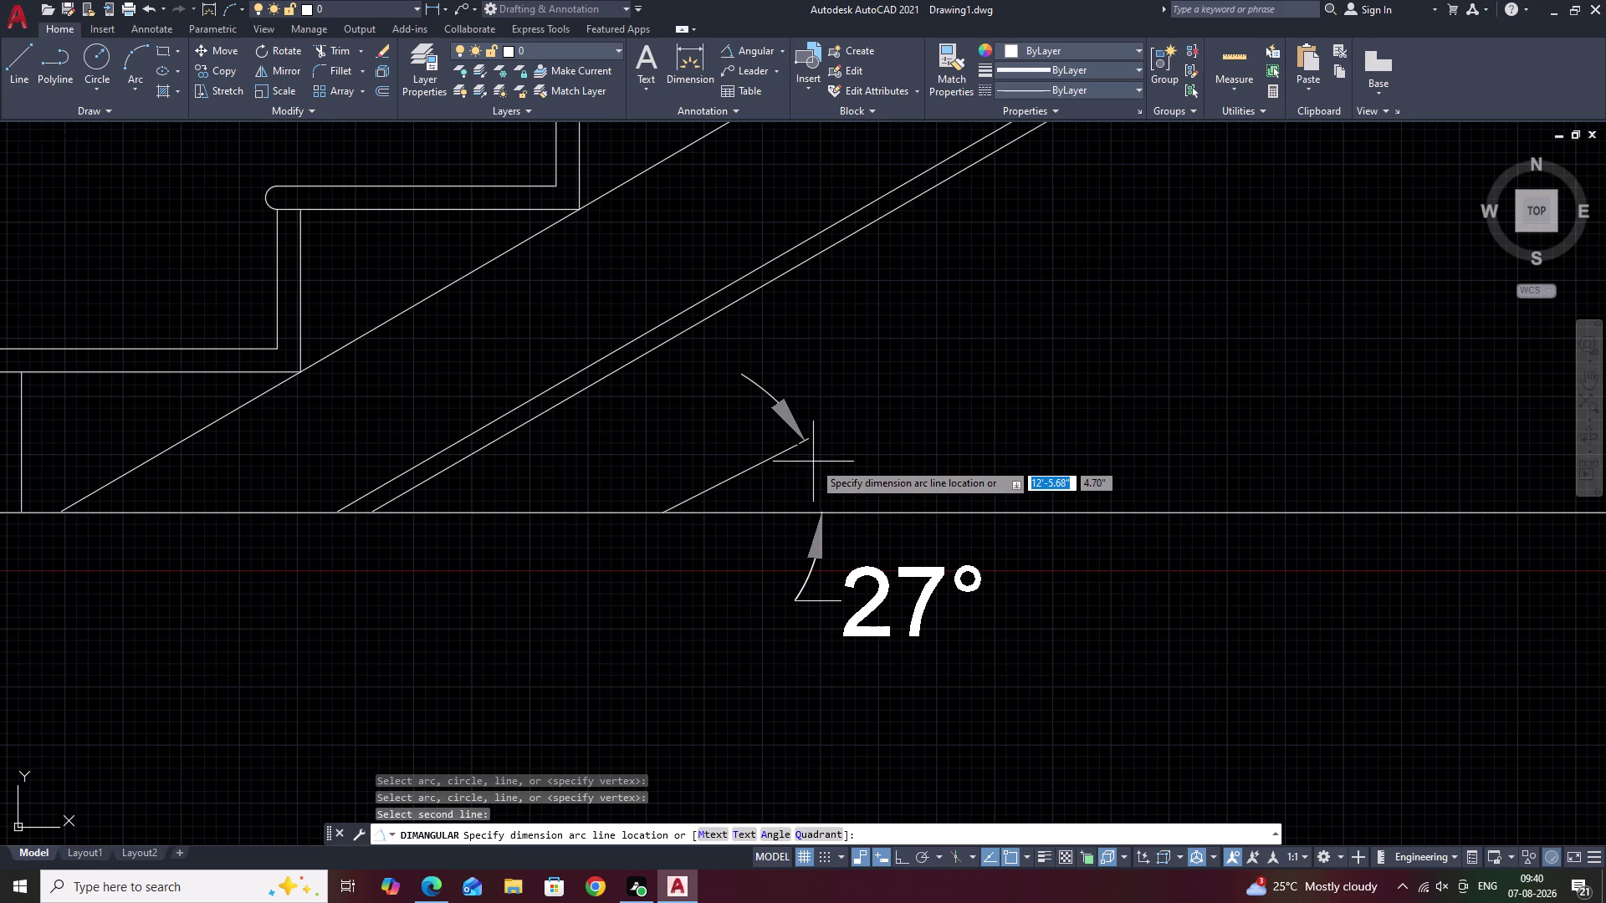
key(Escape)
Start moving the short sloping line from its lower end, then cancel.
click(764, 468)
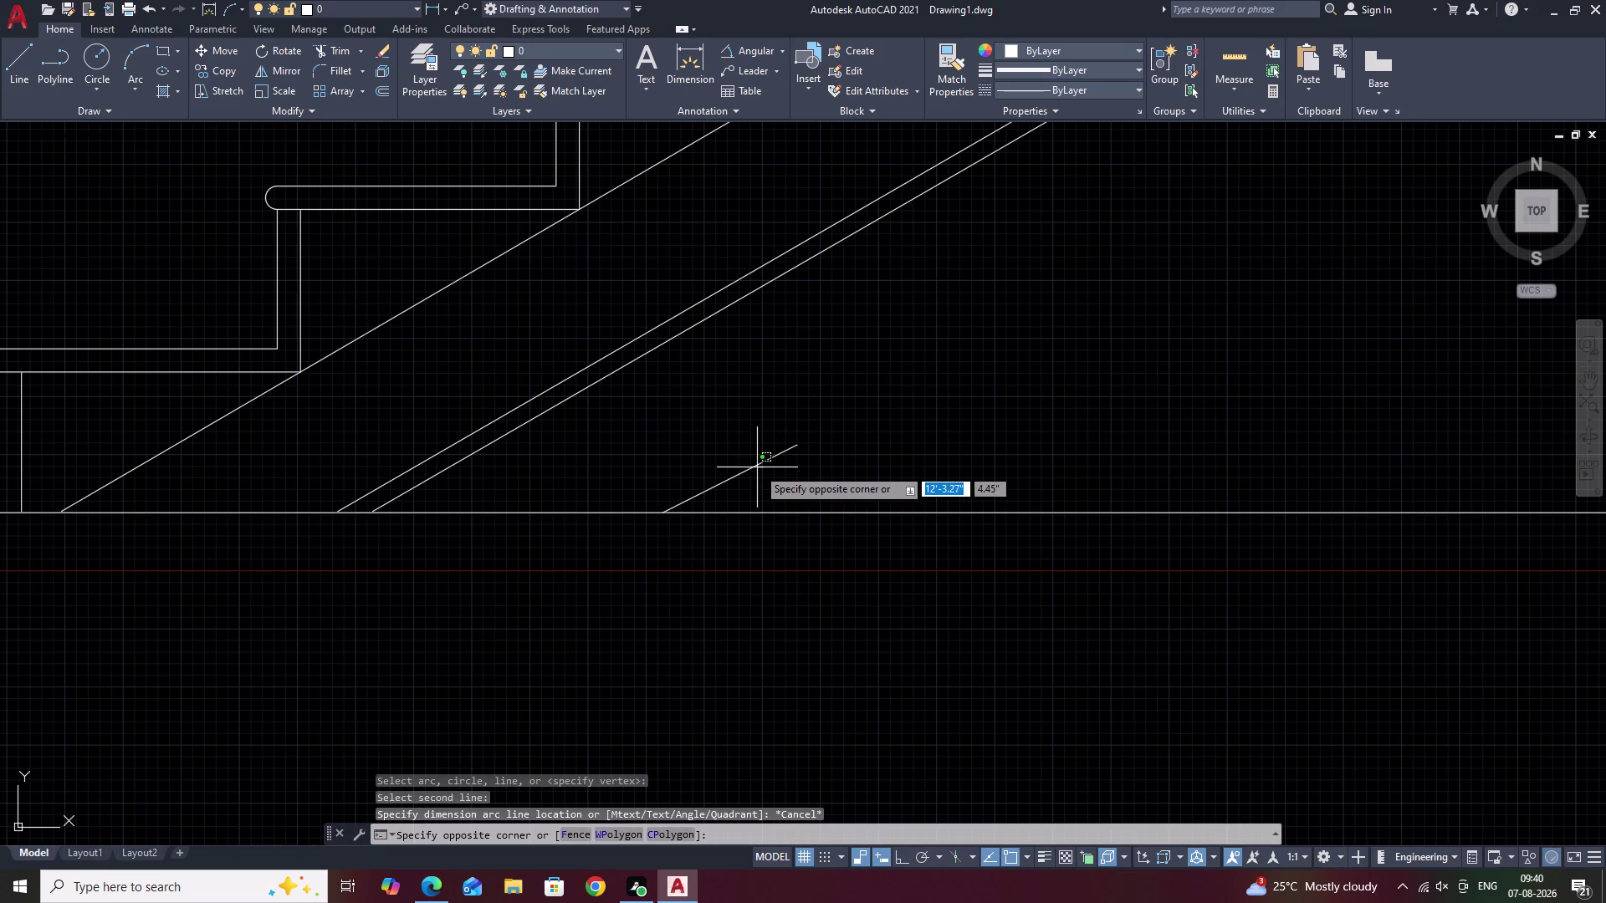
click(752, 469)
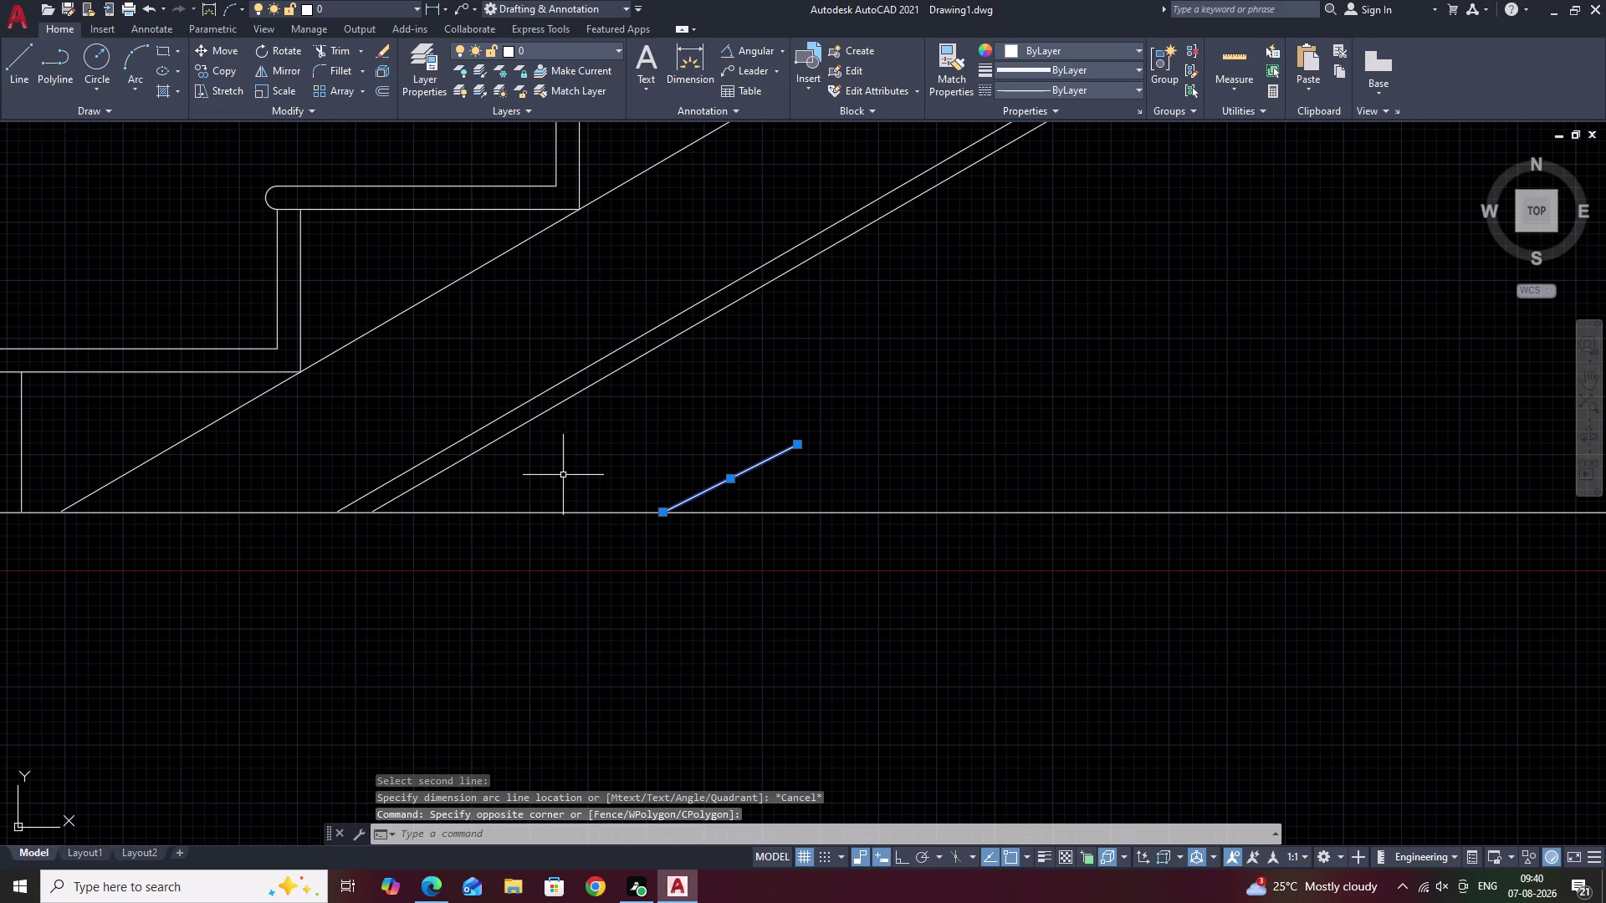
text(M)
key(space)
middle_click(696, 512)
scroll(up, 3)
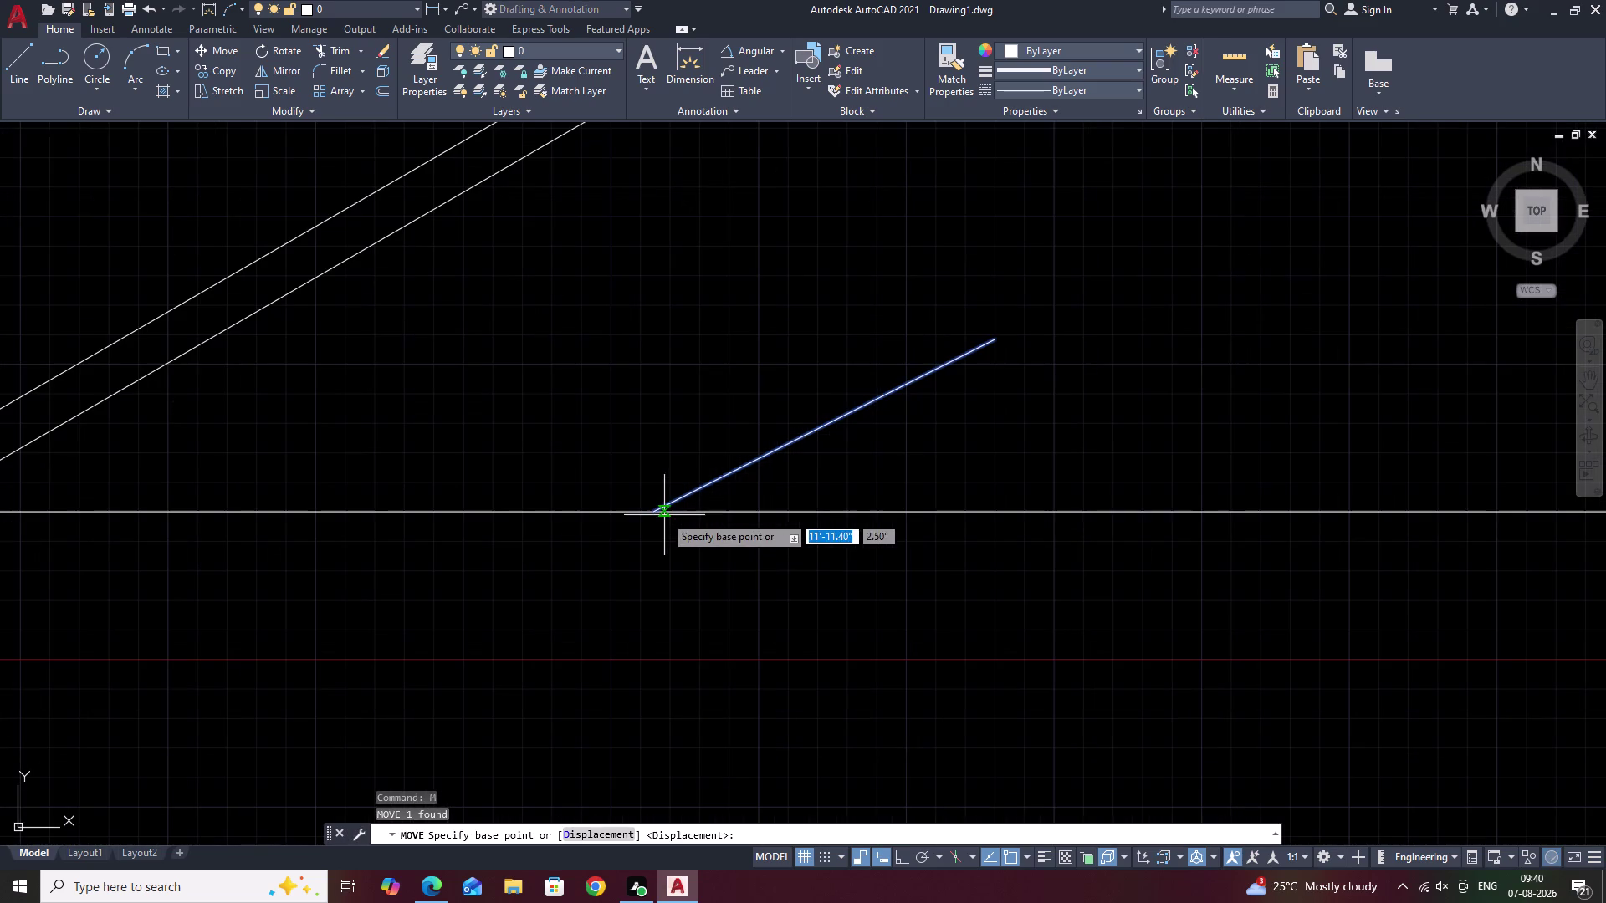
click(652, 515)
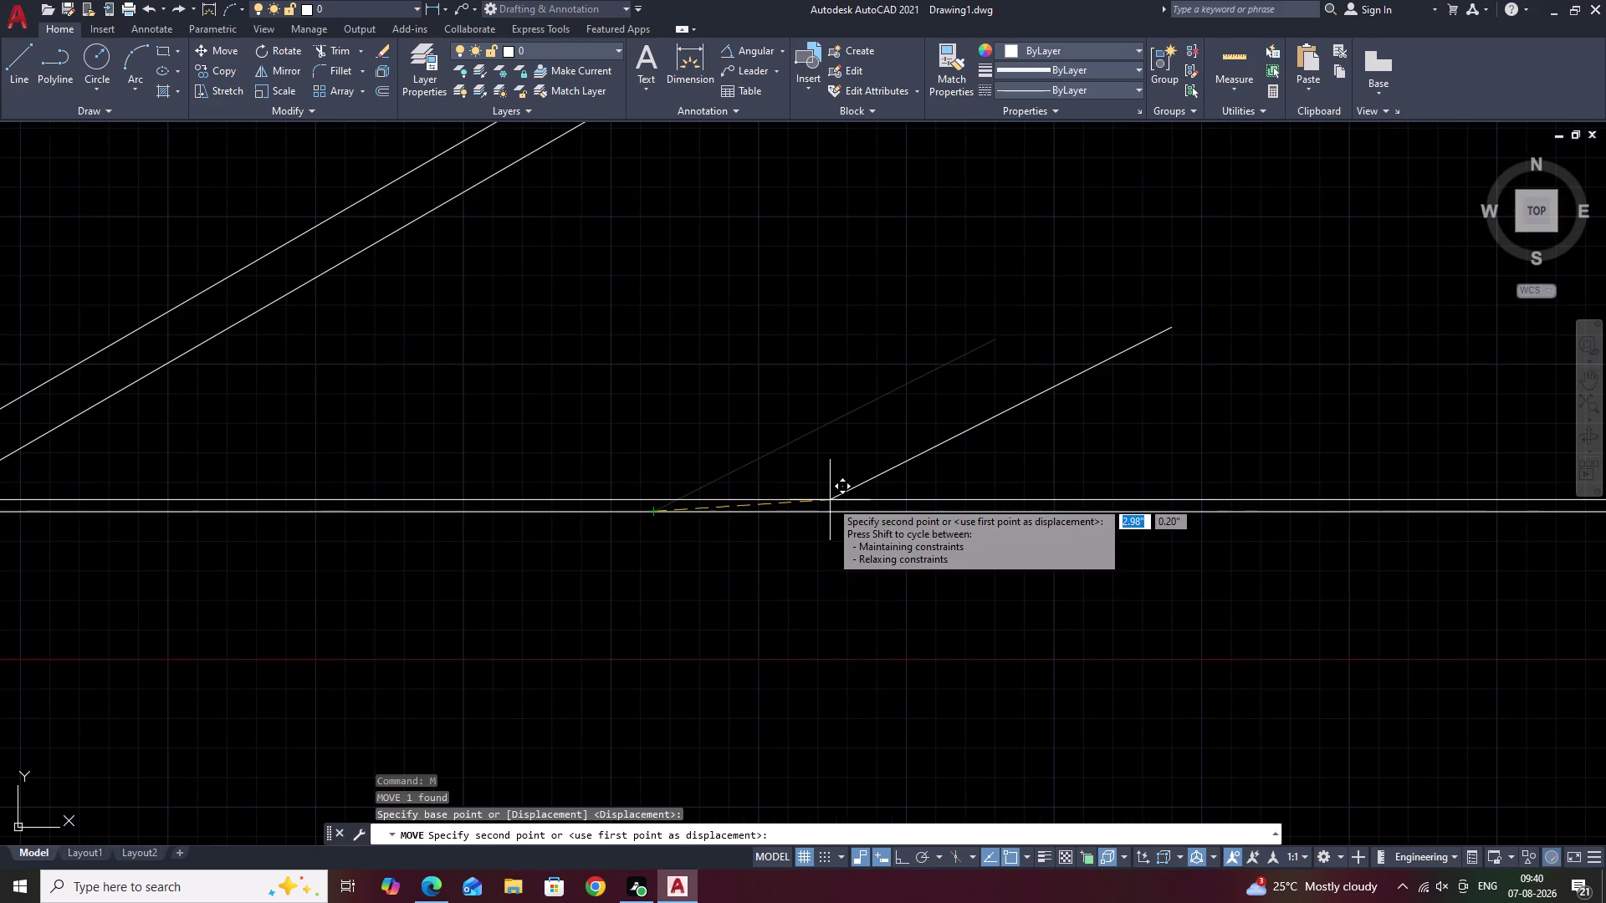
scroll(down, 3)
middle_drag(451, 458, 713, 465)
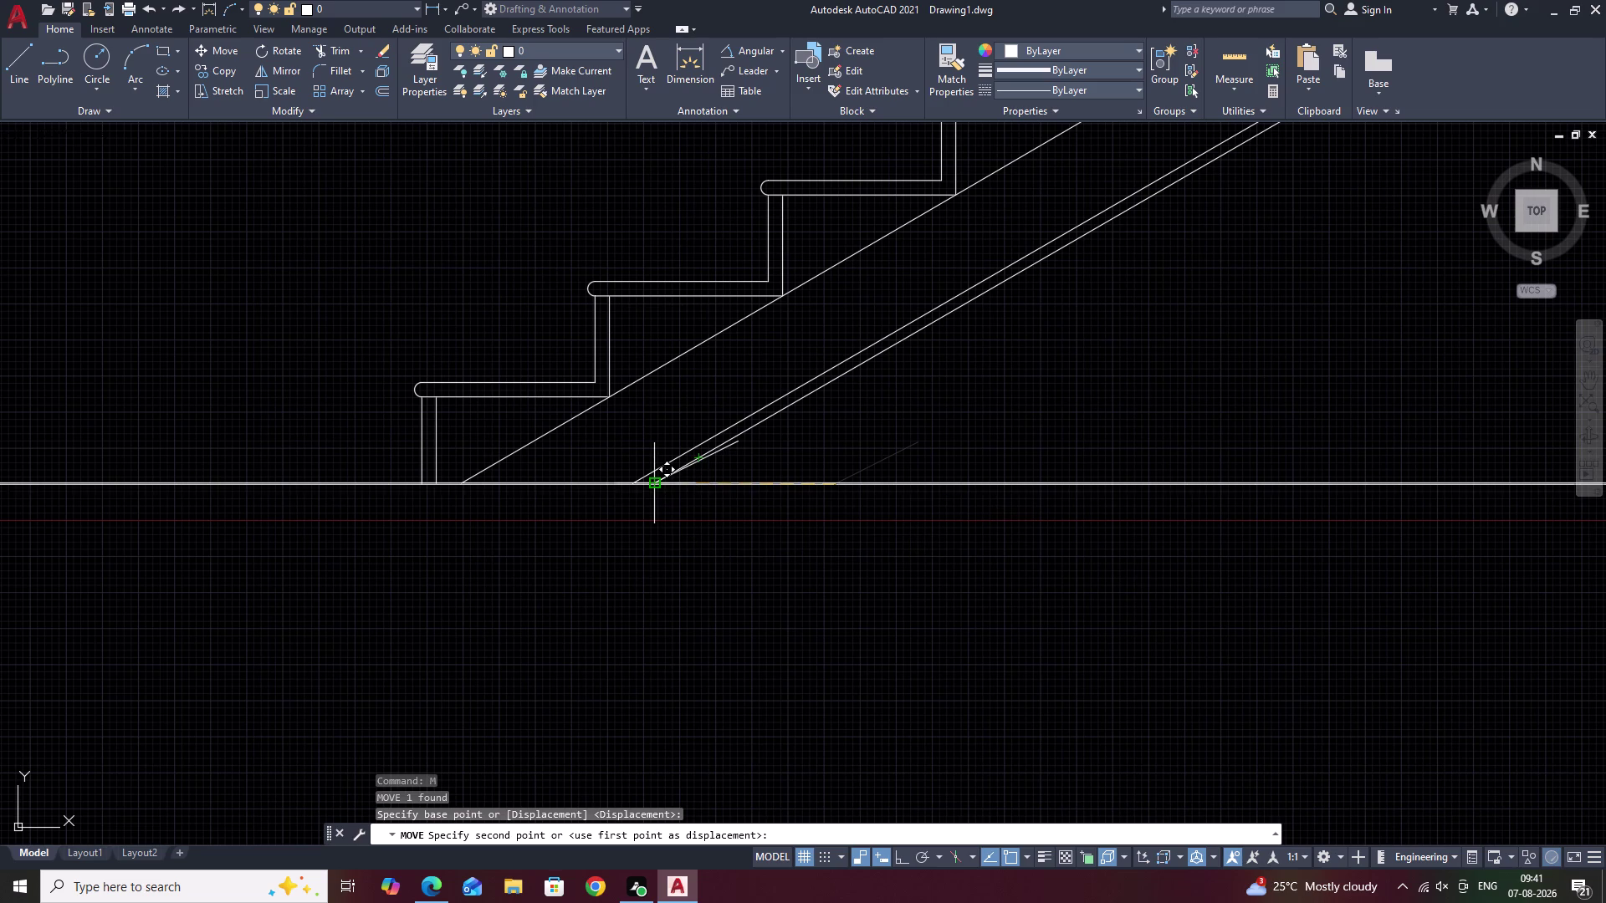
key(Escape)
Erase the short sloping line and pan back to the staircase.
scroll(down, 3)
click(783, 453)
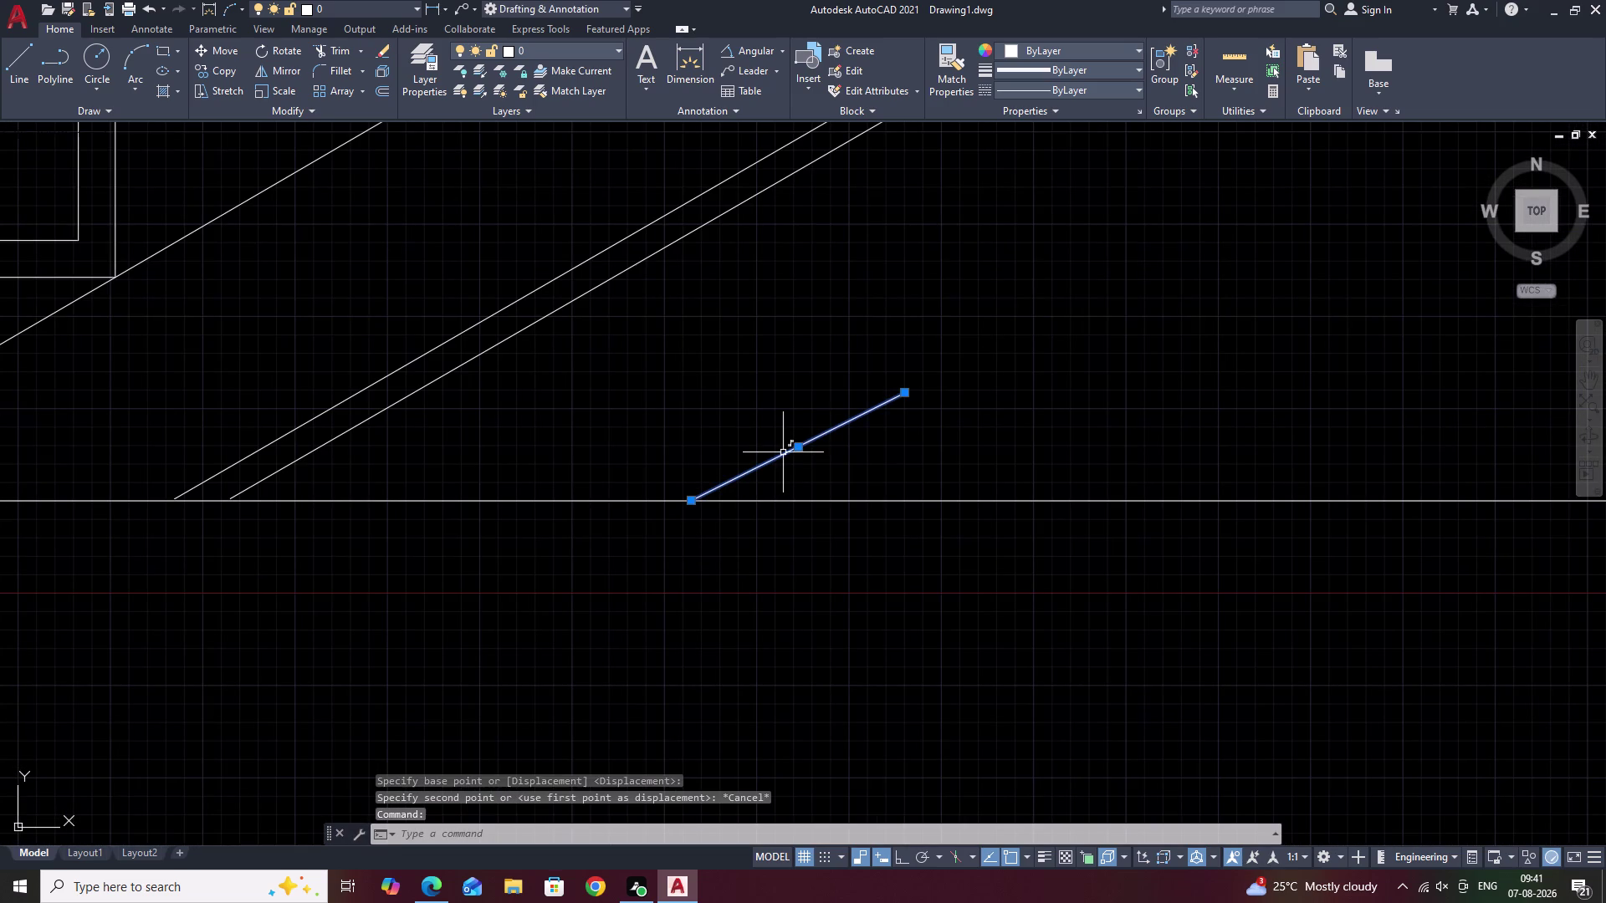
key(r)
key(BackSpace)
text(E)
key(space)
scroll(down, 3)
middle_drag(914, 397, 741, 495)
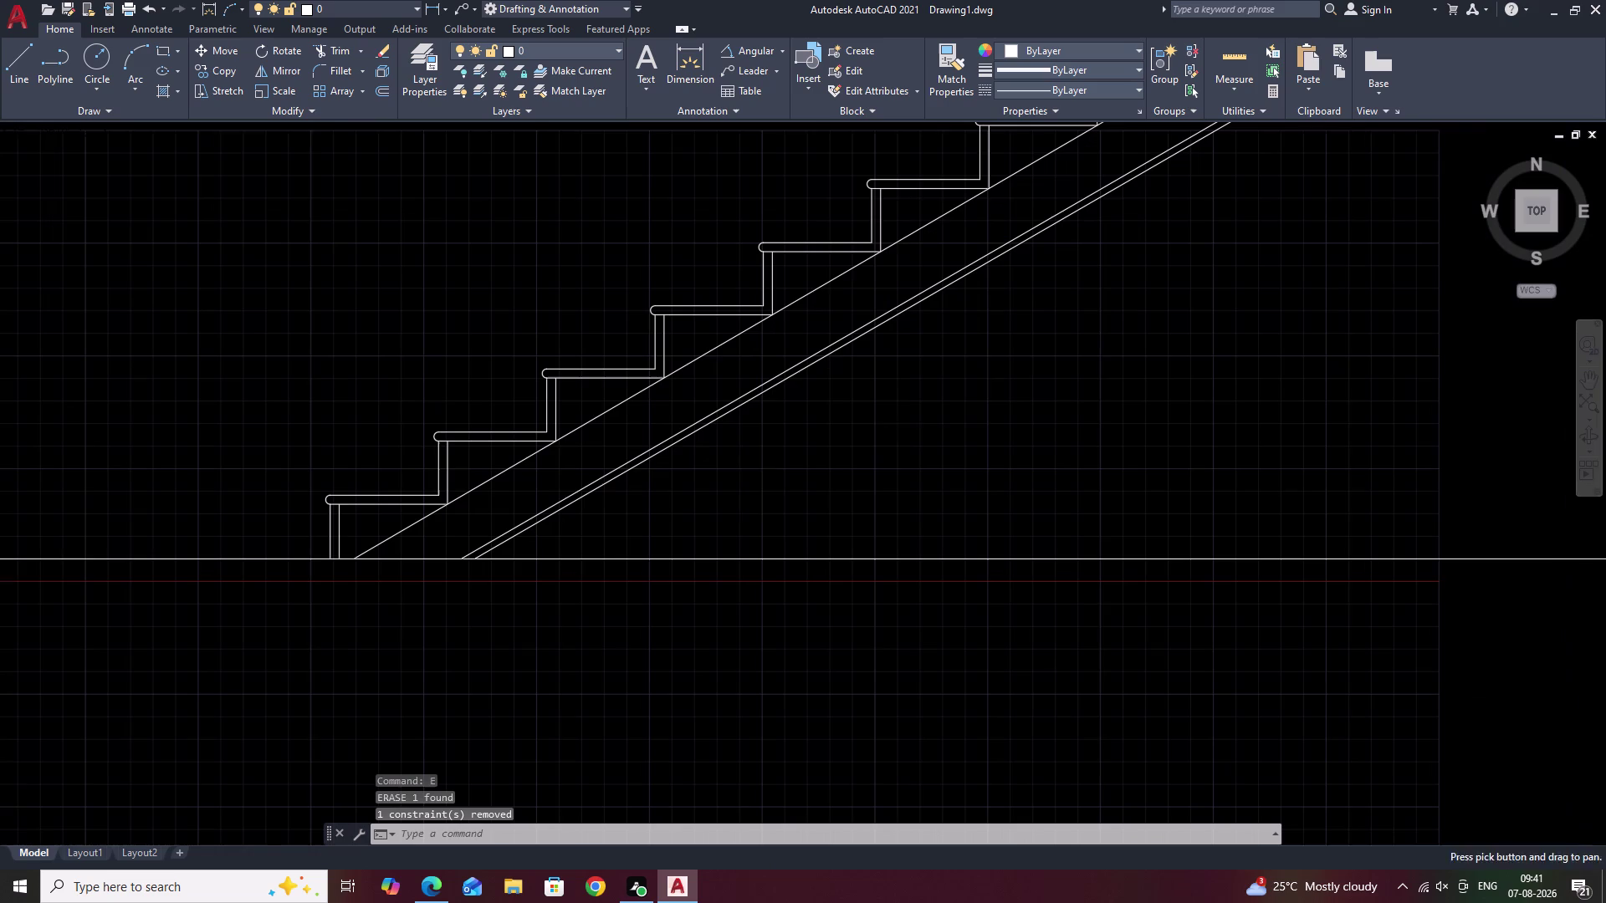
Erase both parallel lower slab lines.
middle_drag(983, 388, 870, 444)
middle_drag(838, 454, 1028, 404)
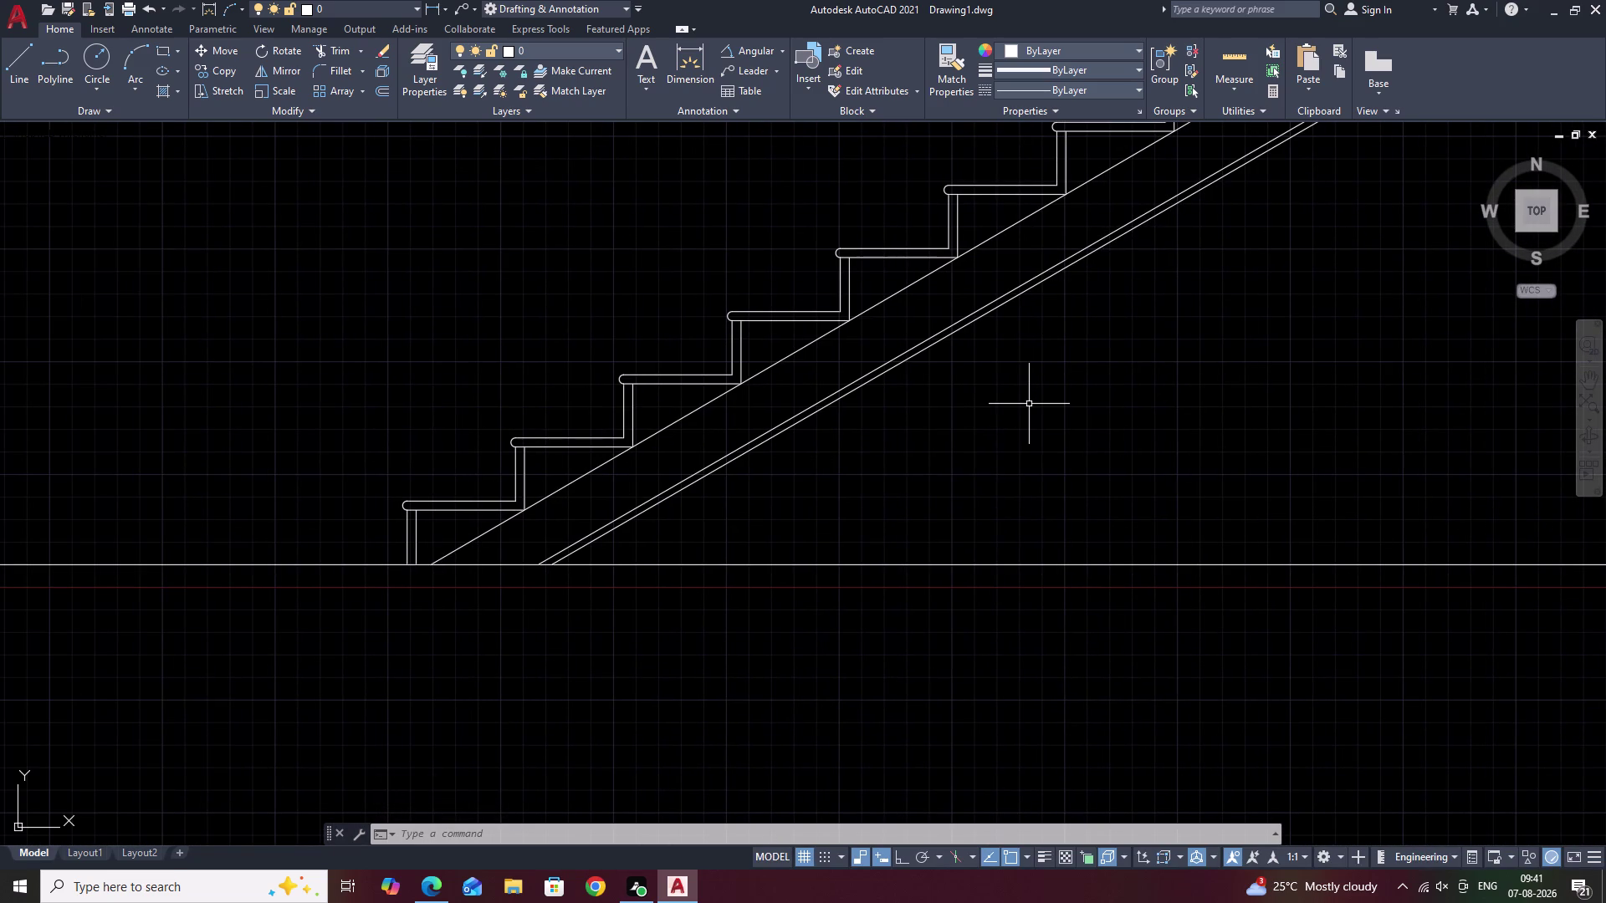
drag(923, 335, 957, 374)
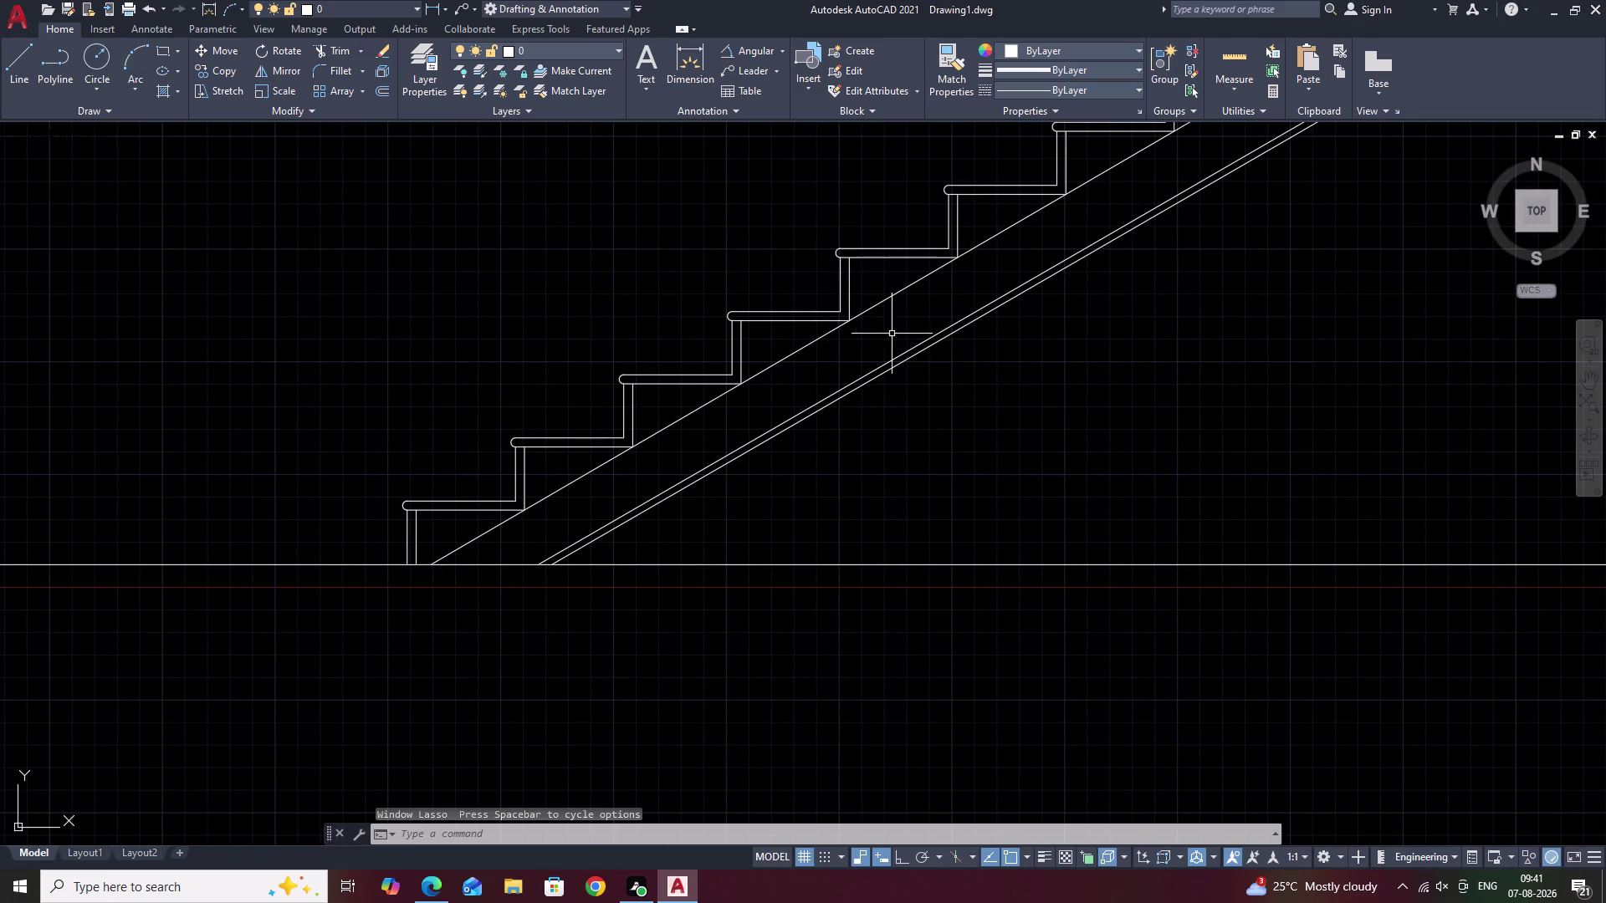
key(Escape)
drag(952, 312, 975, 364)
click(952, 358)
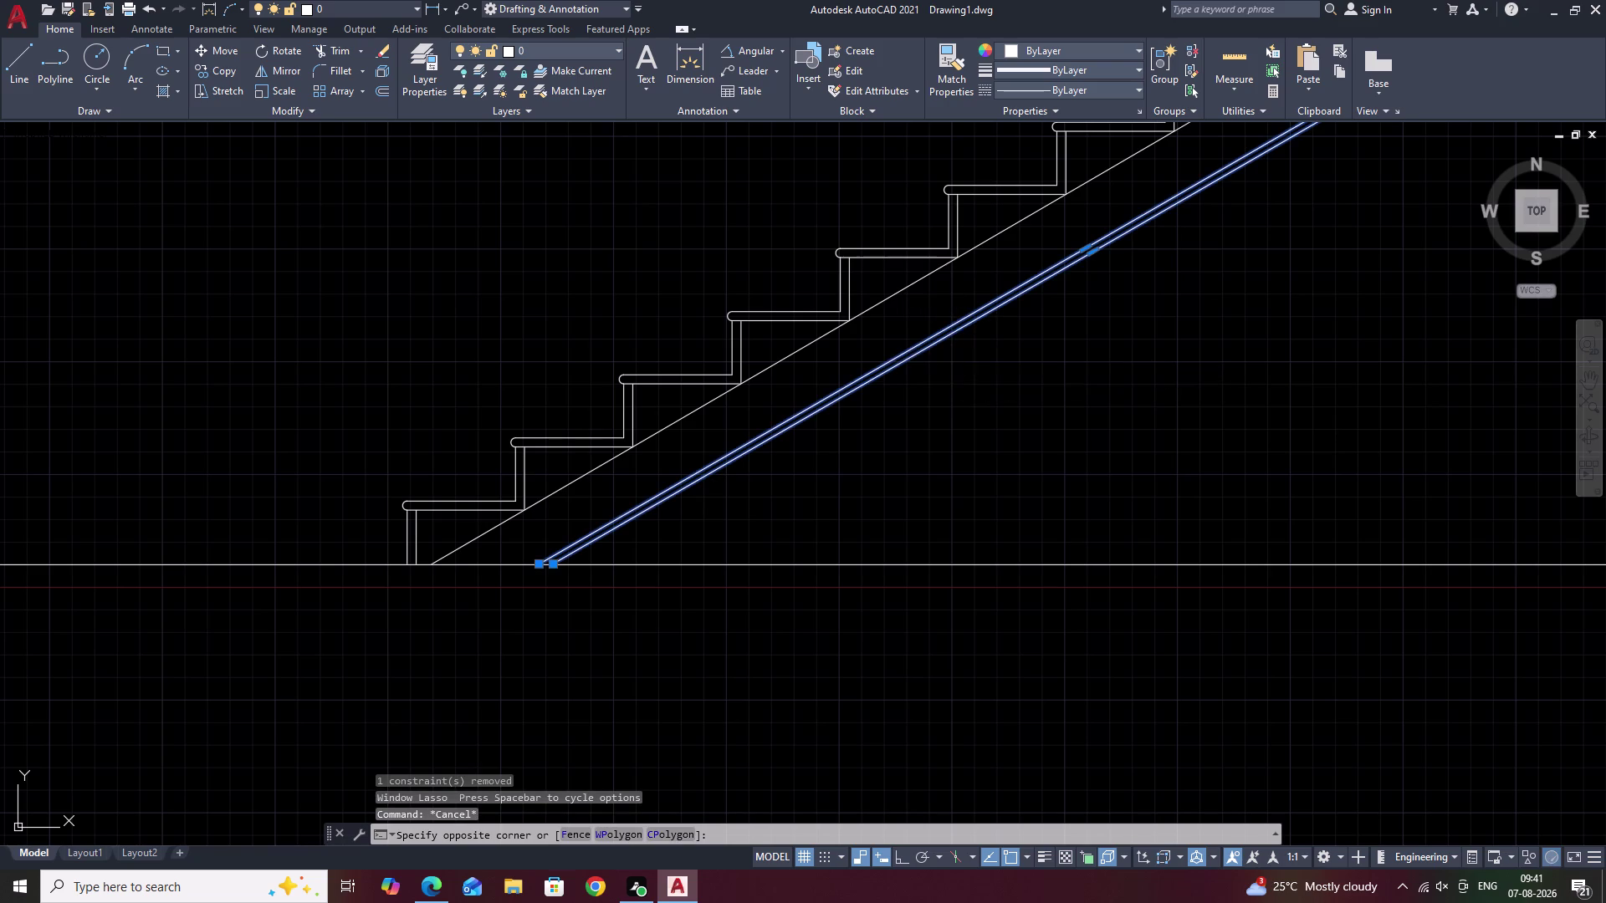
text(E)
key(space)
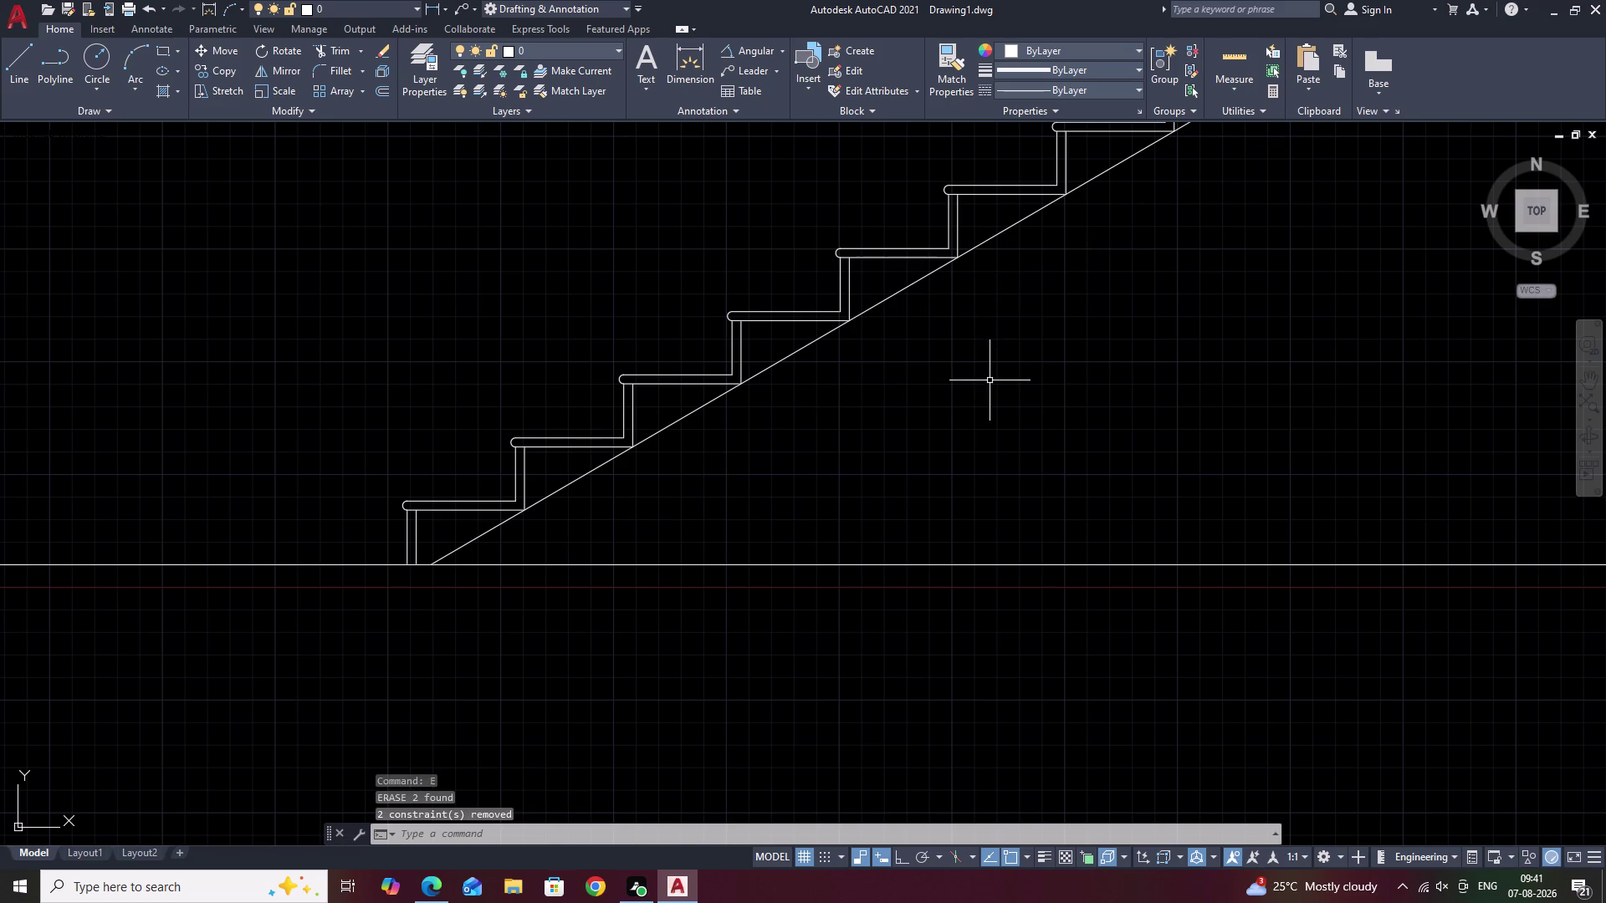
Offset the staircase's sloped line 8 units below it.
text(O)
key(space)
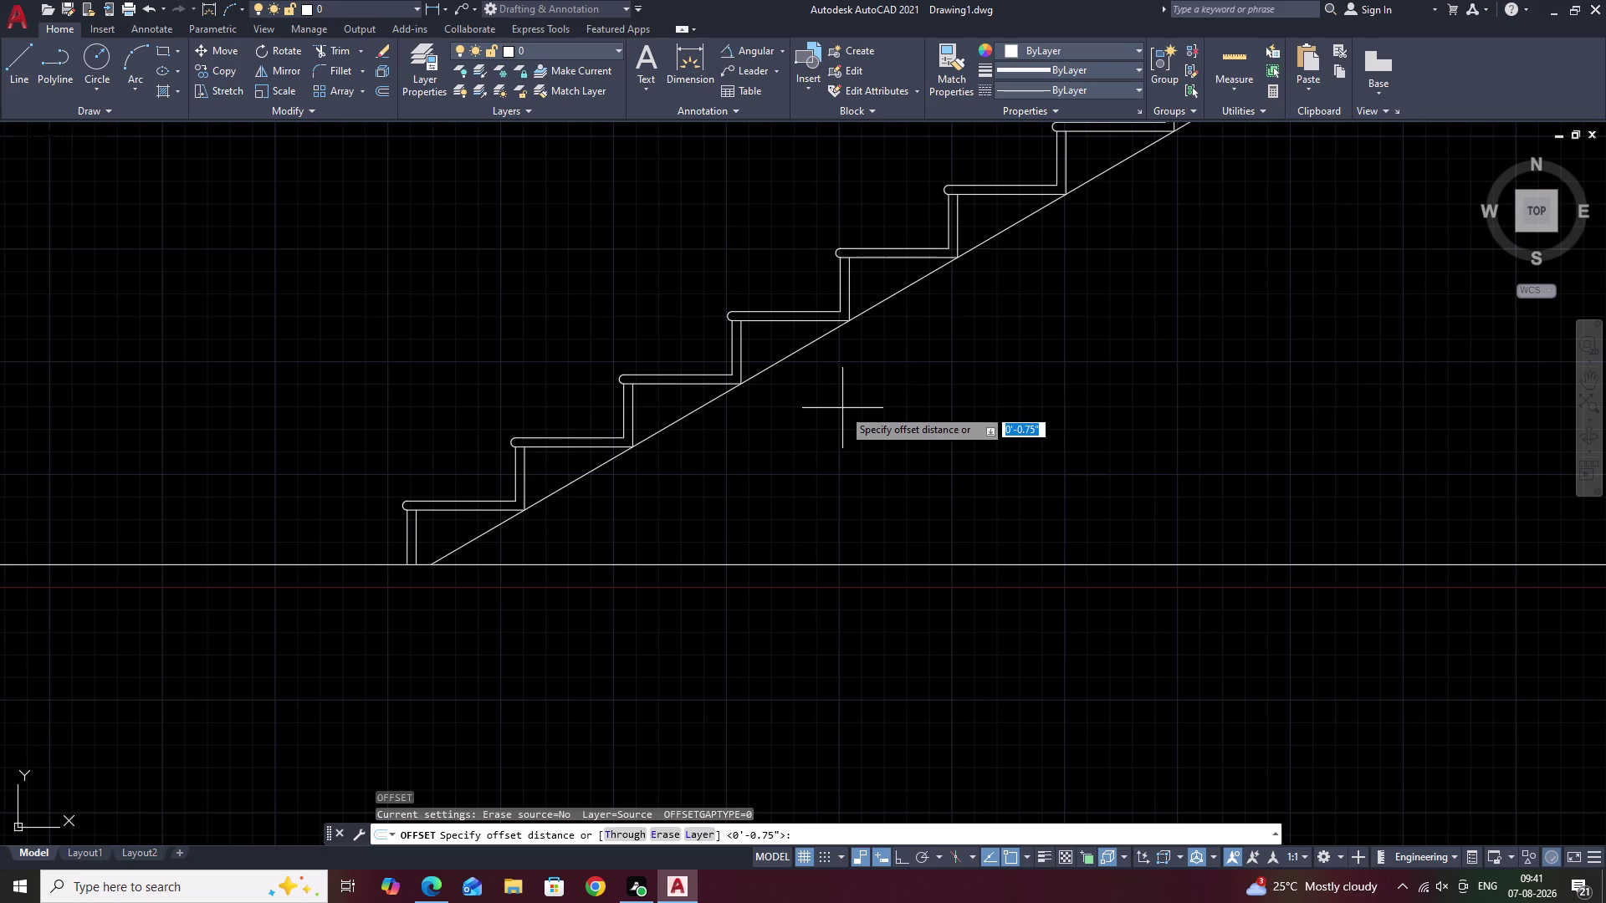
text(8)
key(space)
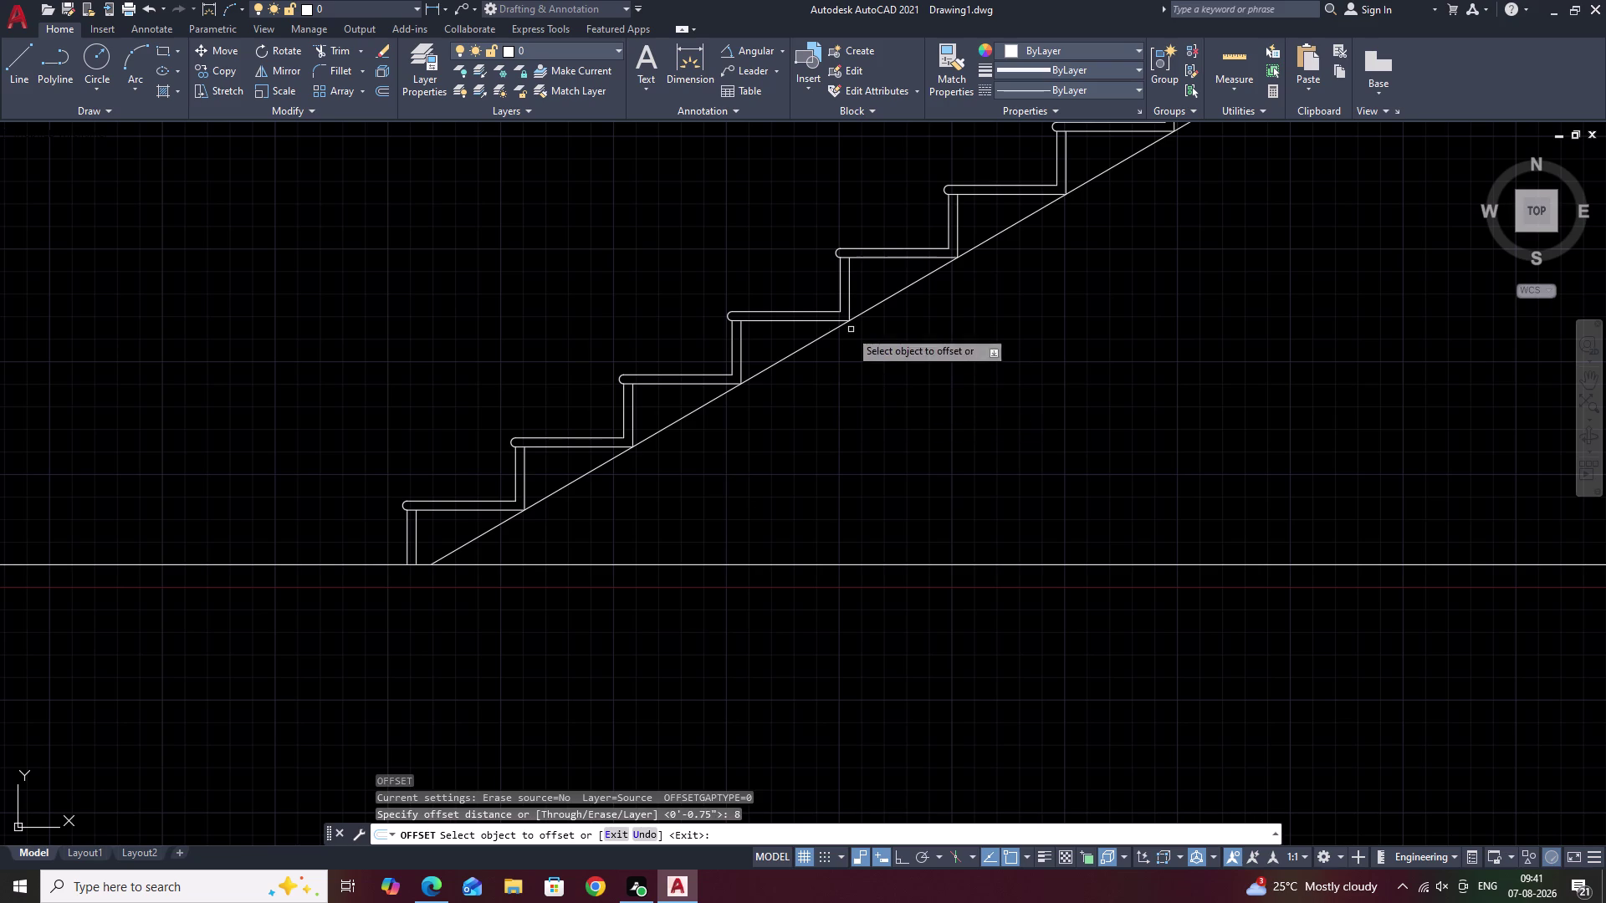
click(813, 342)
click(878, 376)
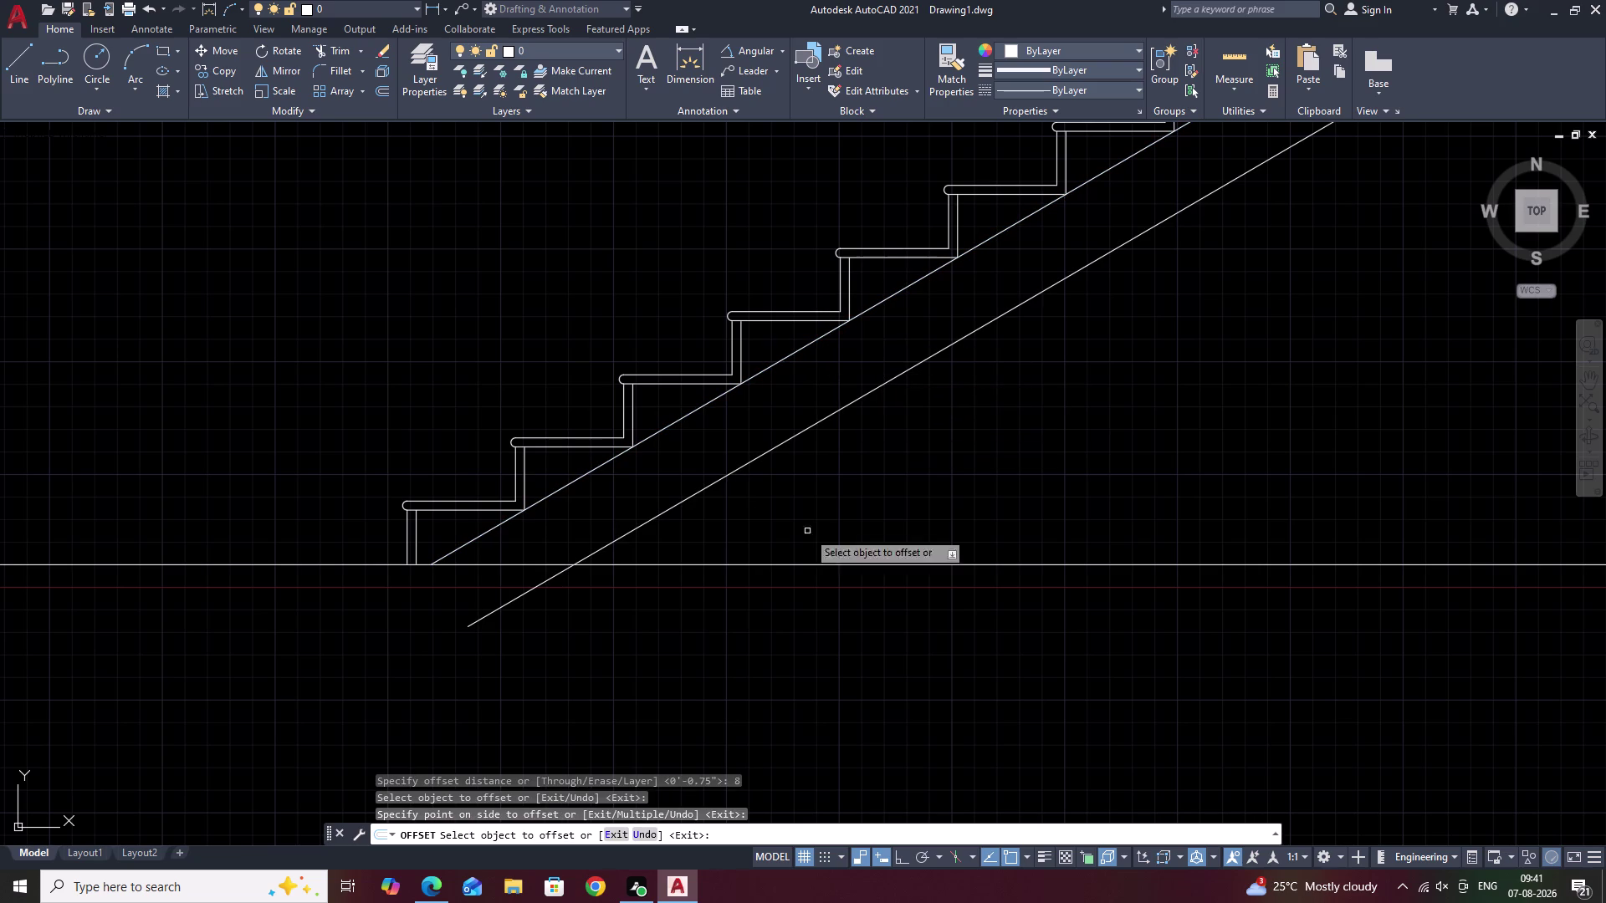